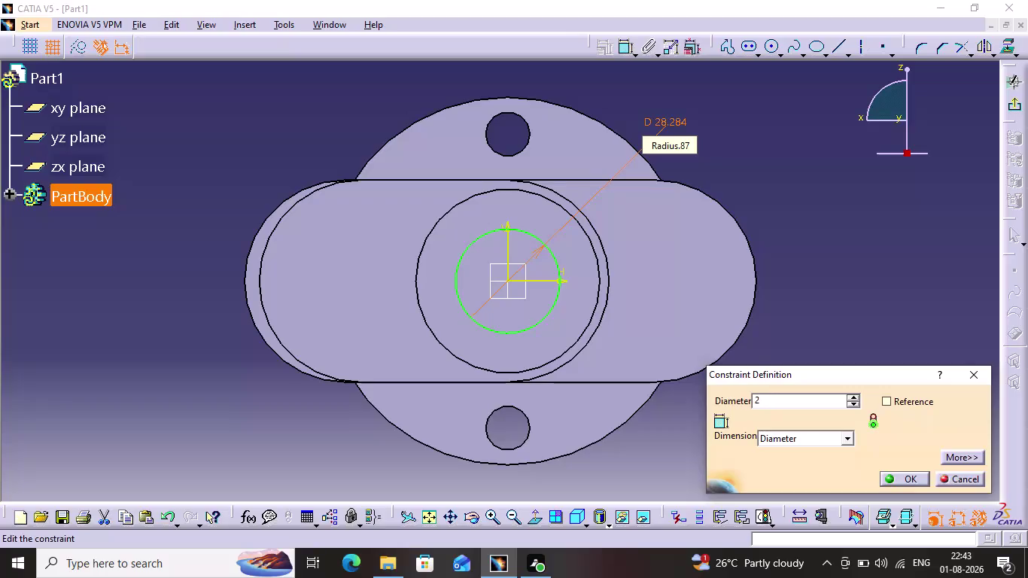
Set the end circle's diameter to 25 and exit the sketch.
key(5)
key(Return)
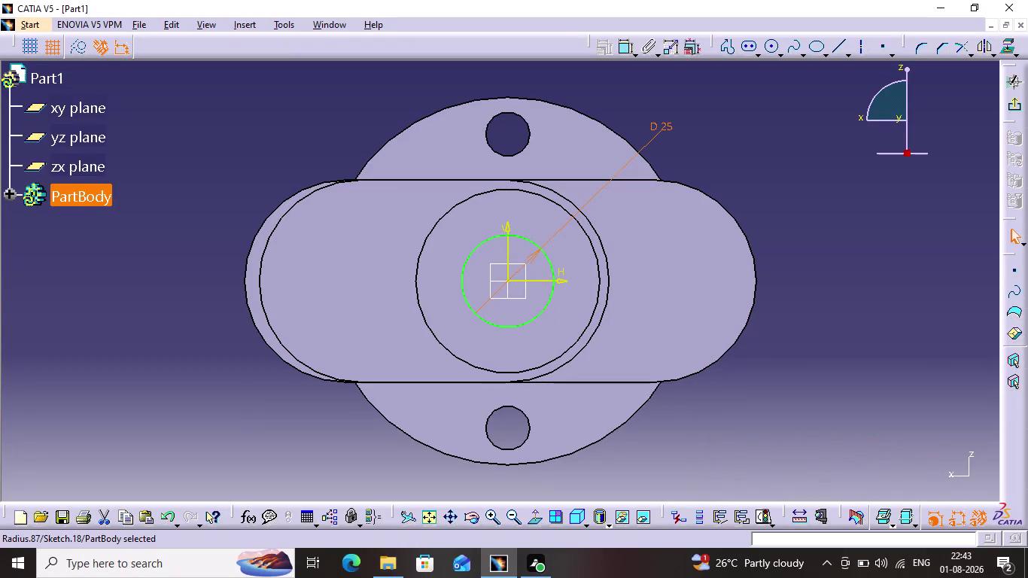
click(1006, 106)
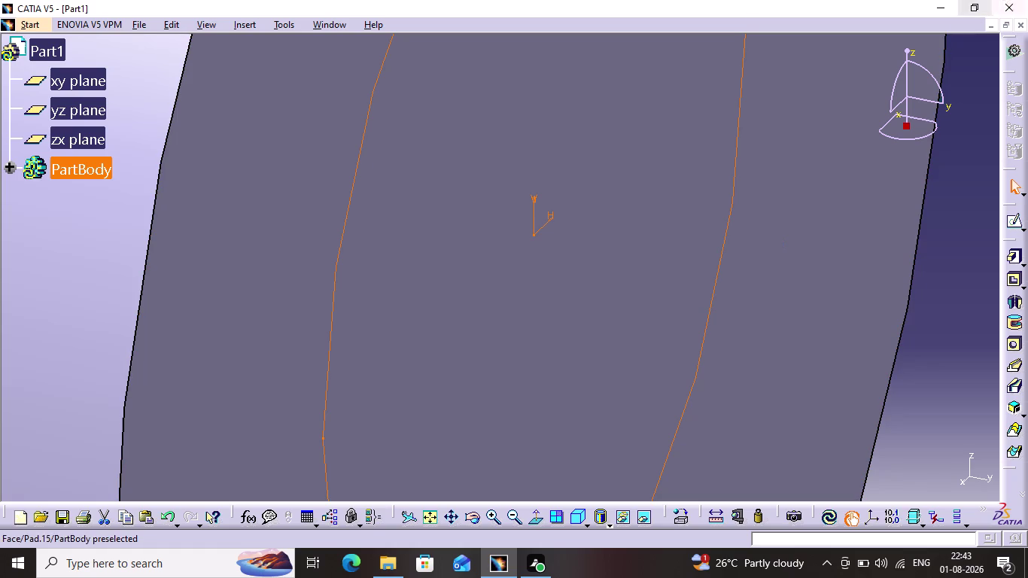
Pad the circle 20 mm, fit the crankshaft in view and begin saving.
click(1007, 261)
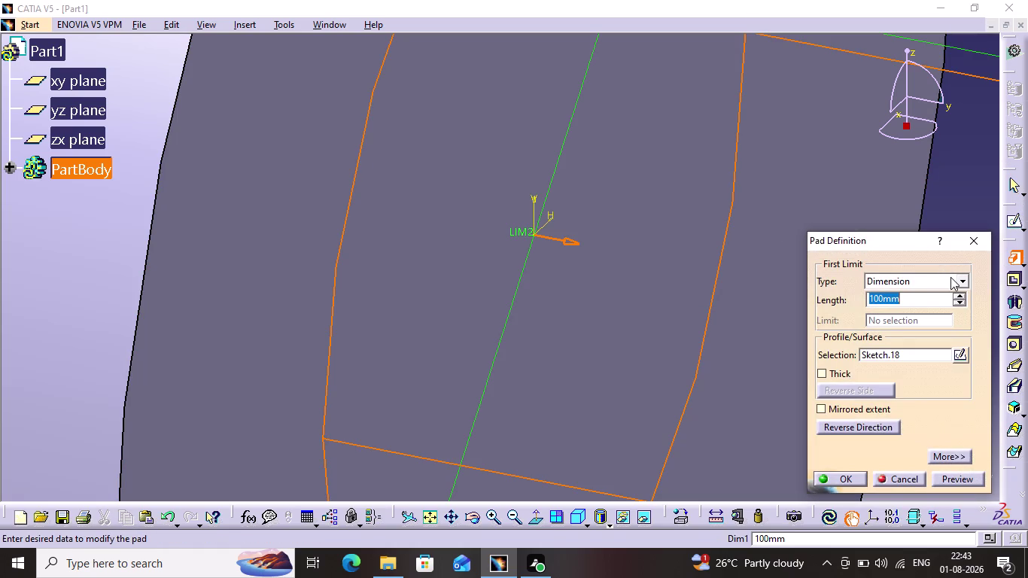
key(2)
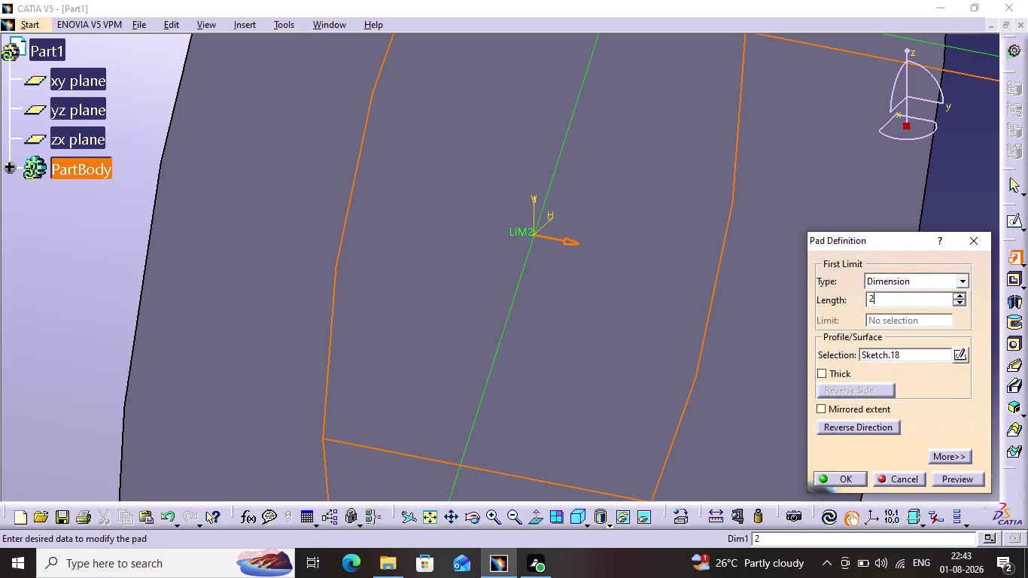
key(0)
key(Return)
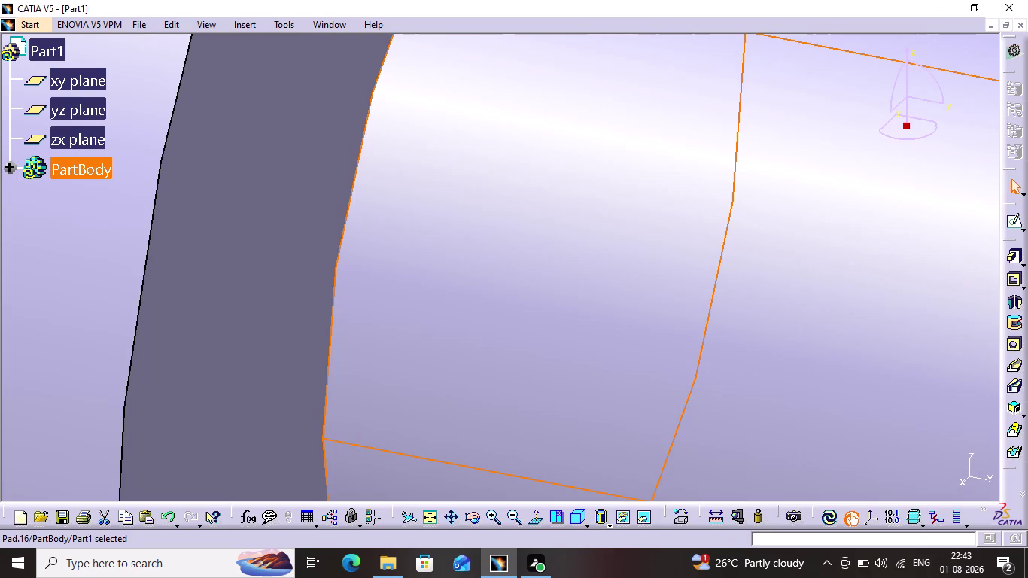
click(433, 516)
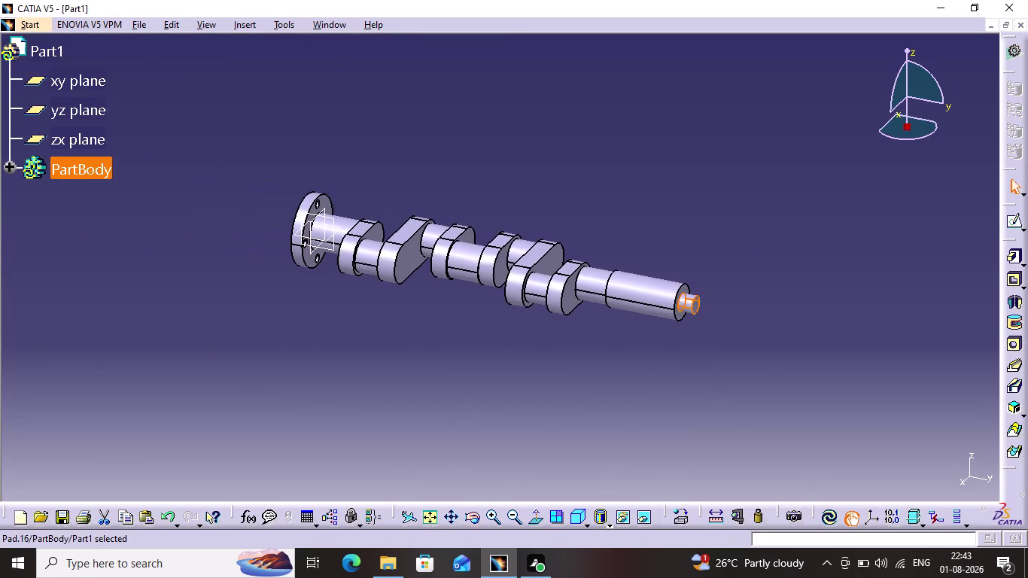
click(698, 368)
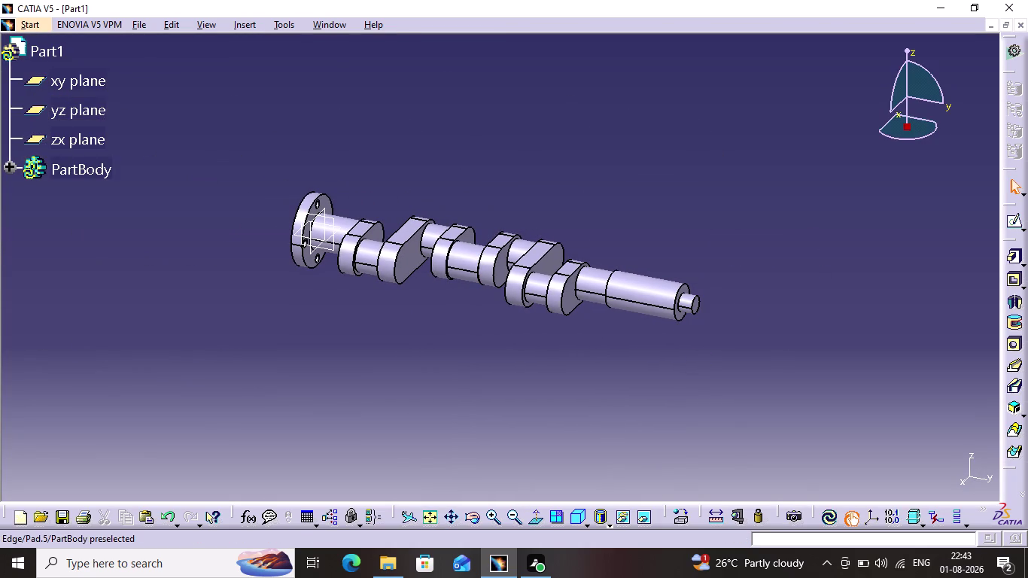
key(ctrl+s)
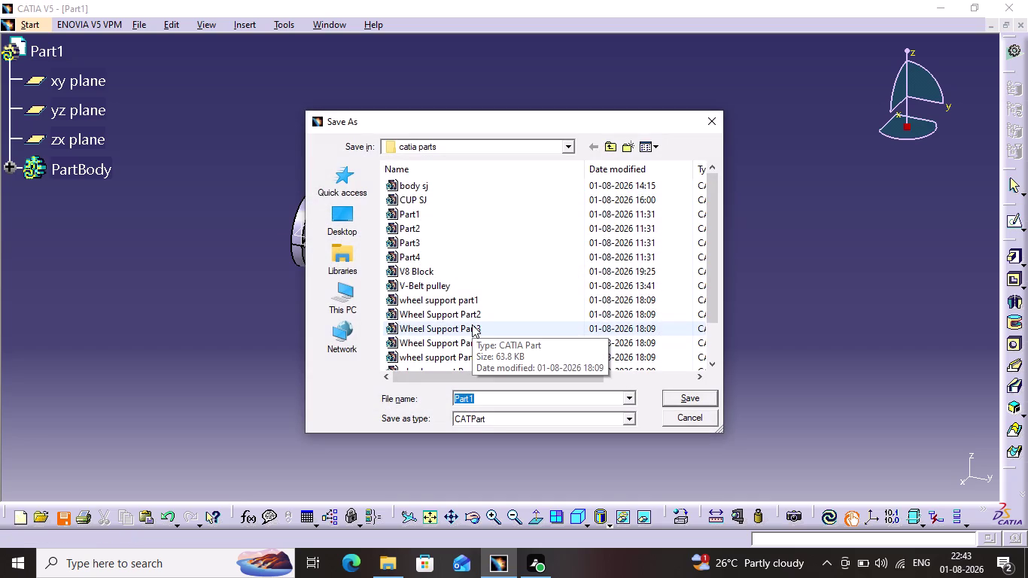
Save the part under the file name 'Crank Shaft'.
key(BackSpace)
text(Cra)
text(nk)
key(space)
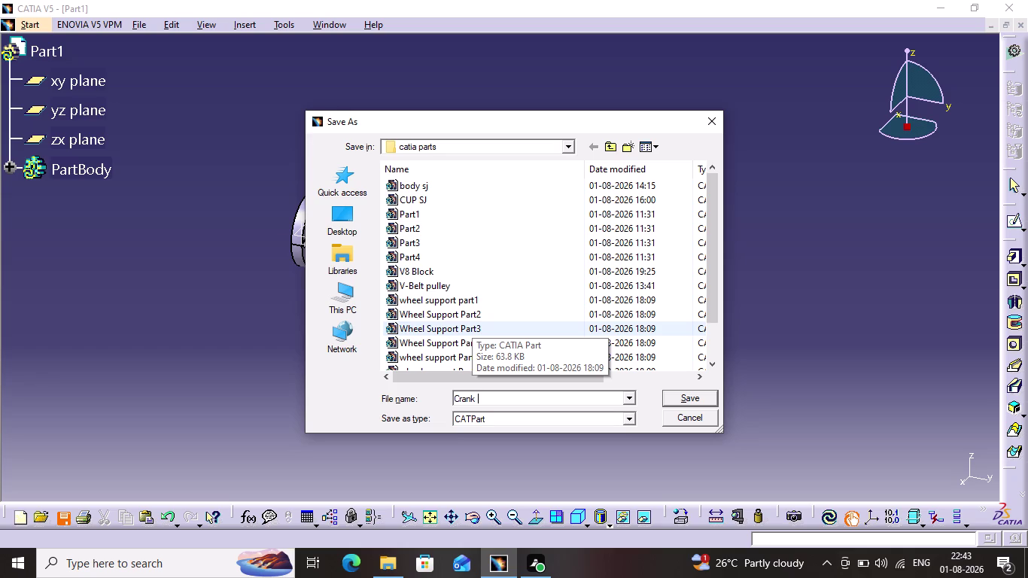
text(Sha)
text(ft)
key(Return)
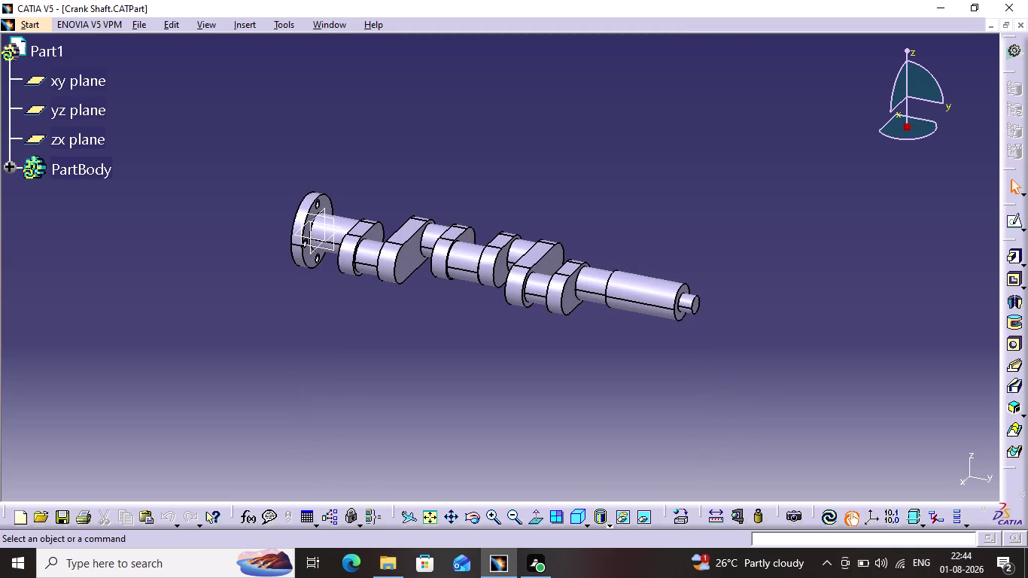
Re-save Crank Shaft repeatedly and bring up the Start workbench menu.
key(ctrl+s)
key(ctrl+s)
key(ctrl+s)
key(ctrl+s)
key(ctrl+s)
key(ctrl+s)
key(ctrl+s)
key(ctrl+s)
key(ctrl+s)
key(ctrl+s)
key(ctrl+s)
key(ctrl+s)
key(ctrl+s)
click(24, 22)
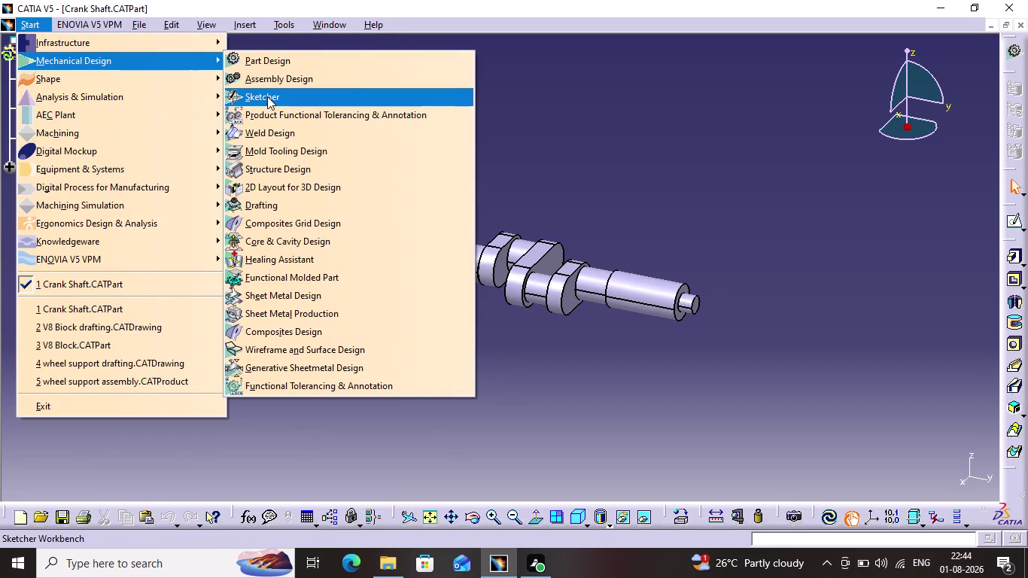
Create a Drafting document with an empty A0 ISO sheet layout.
click(281, 203)
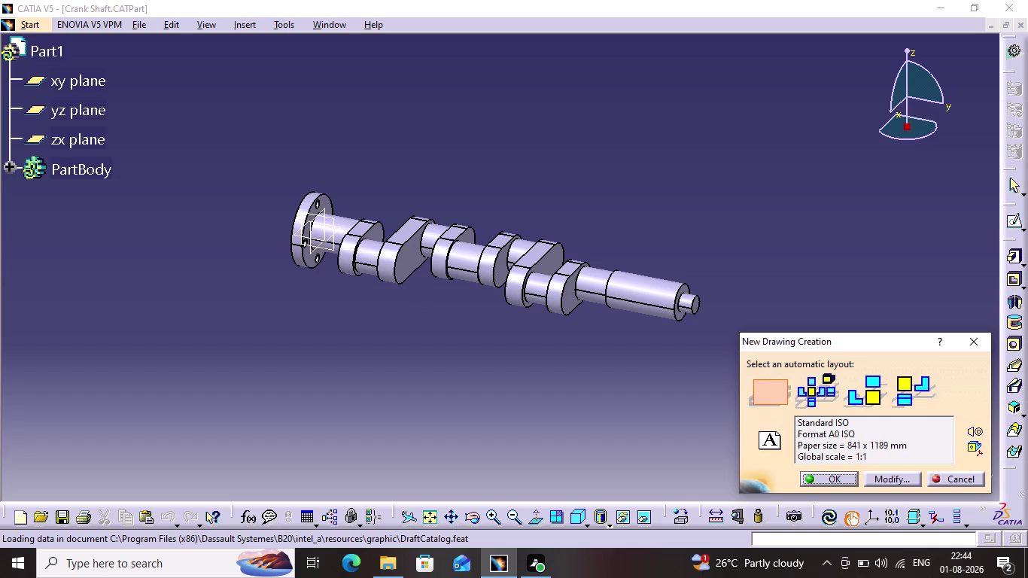
click(843, 471)
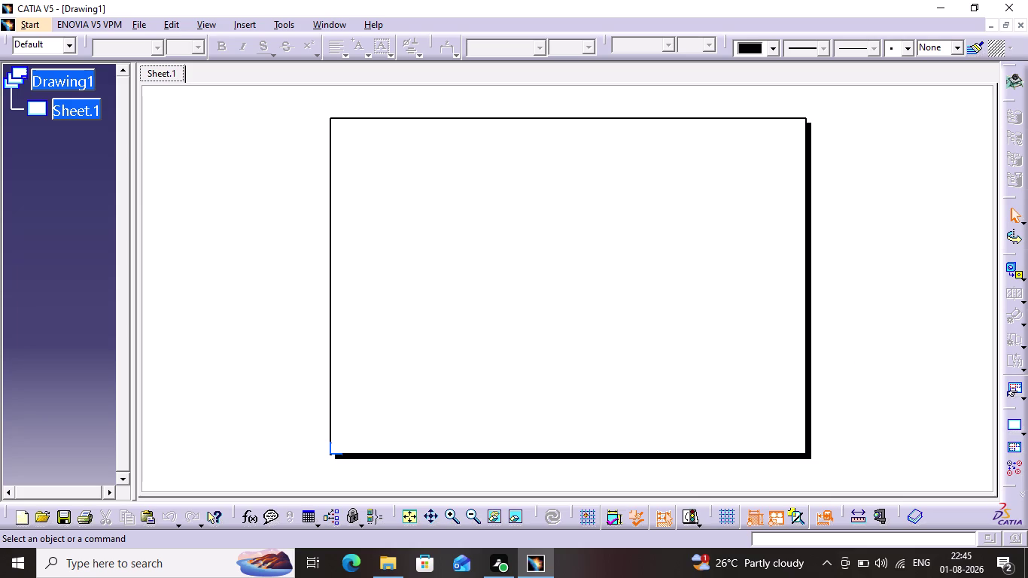
click(177, 28)
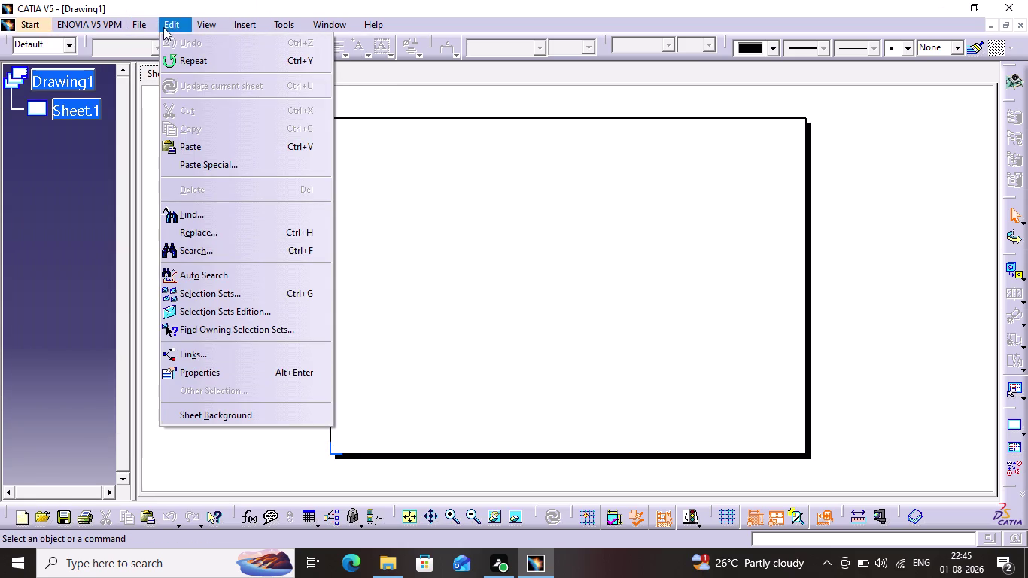
Switch to the sheet background and create the sample frame and title block.
click(168, 415)
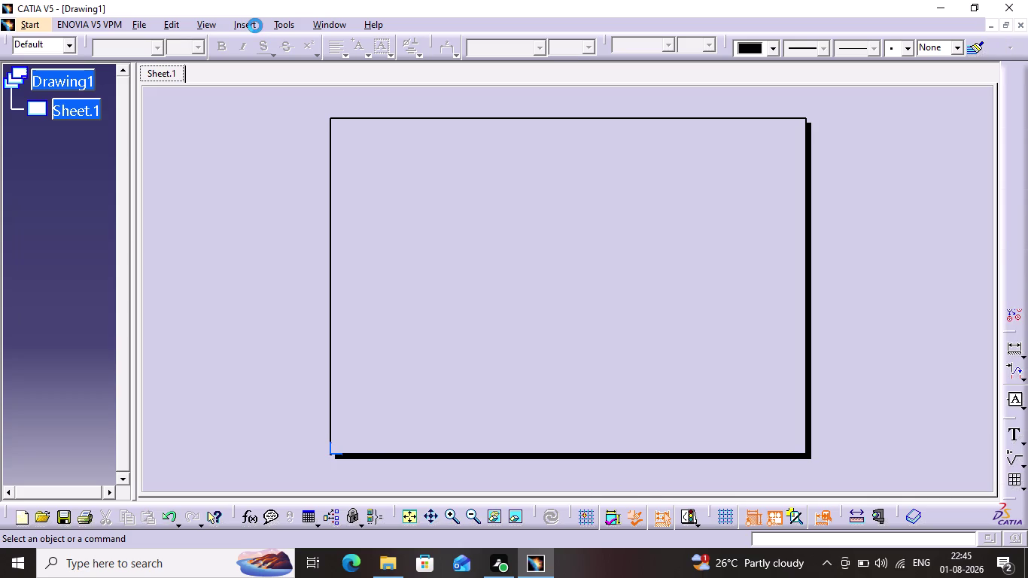
click(256, 25)
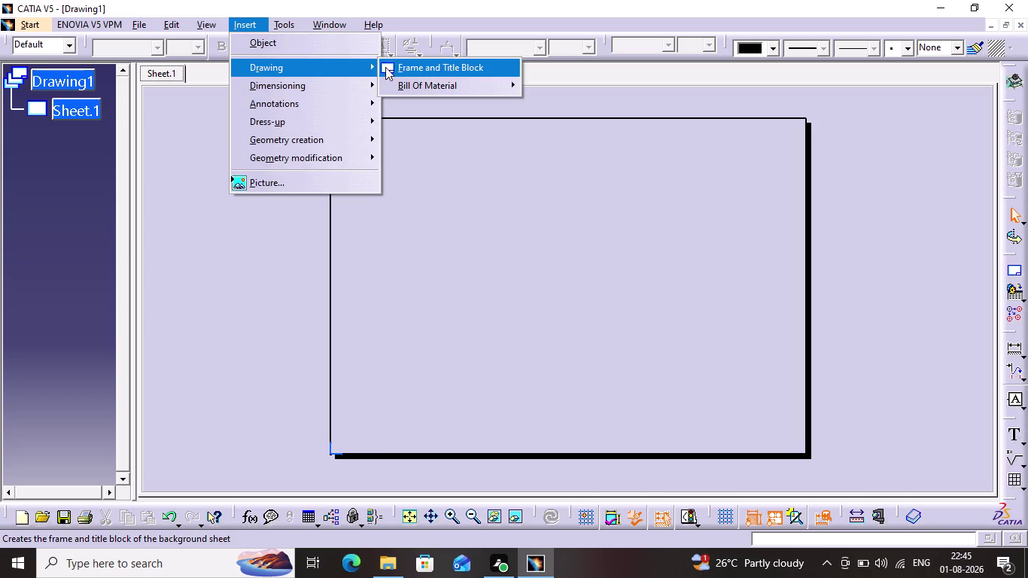
click(399, 68)
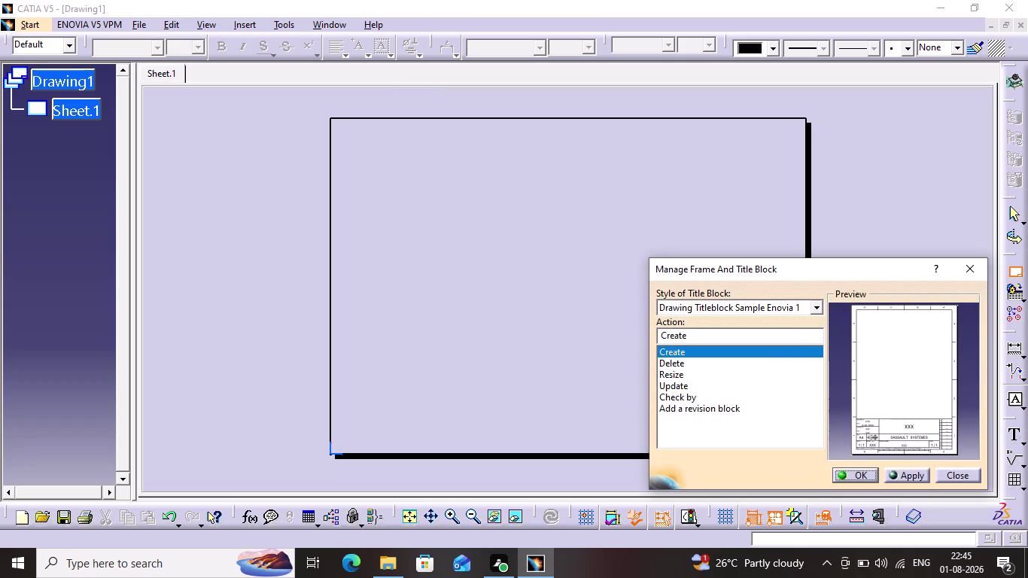
click(871, 472)
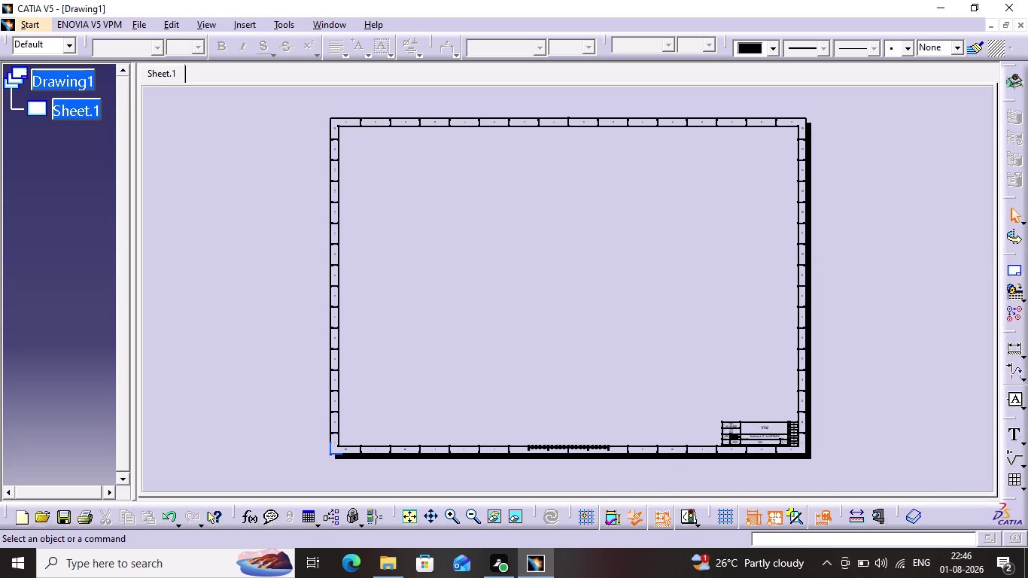
Zoom to the title block and set the designer name to 'Suresh'.
middle_drag(711, 380, 756, 277)
middle_drag(662, 188, 768, 354)
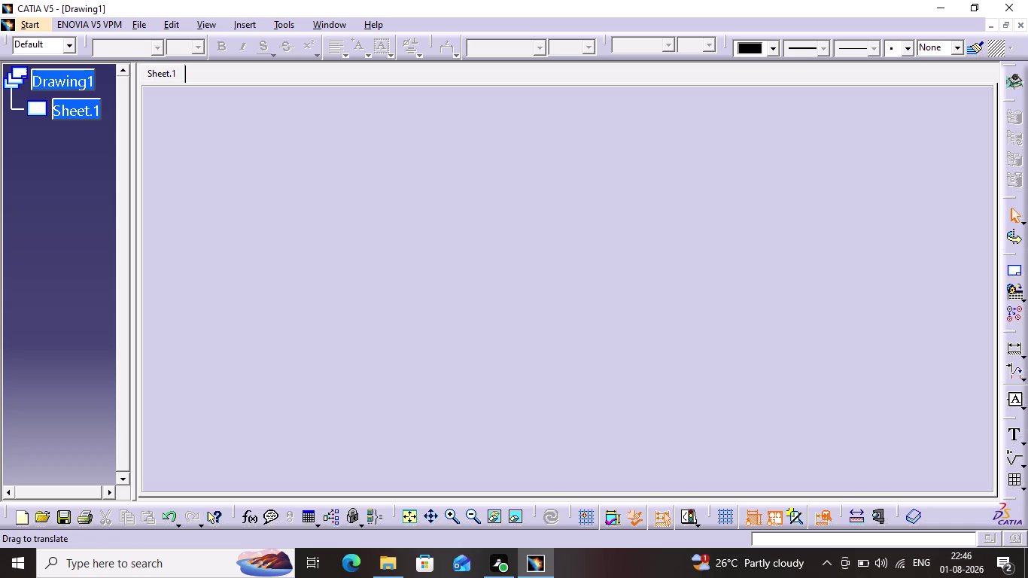
middle_drag(767, 354, 634, 125)
middle_drag(634, 124, 632, 123)
scroll(up, 3)
middle_drag(761, 346, 588, 89)
scroll(up, 3)
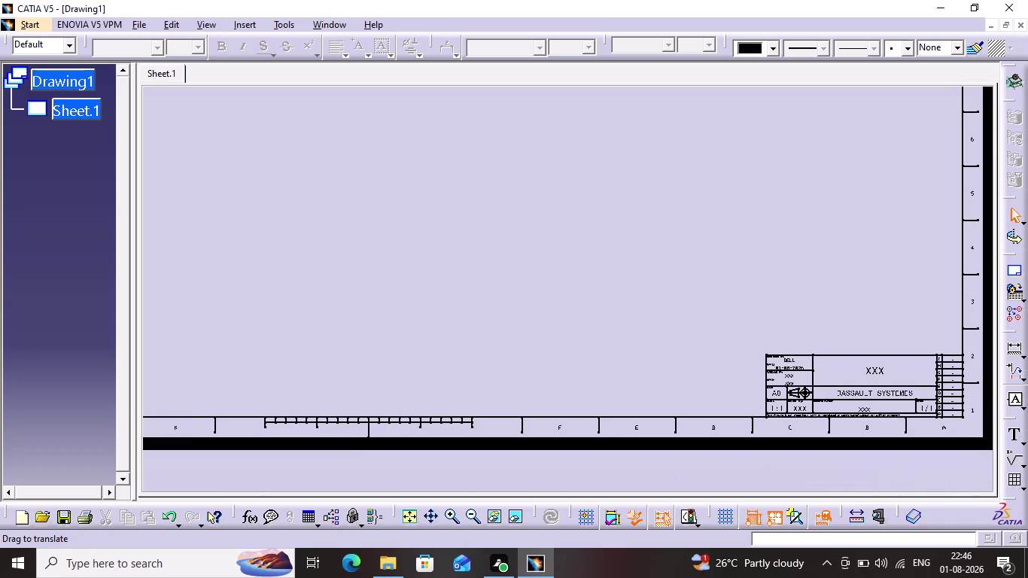
middle_drag(727, 252, 644, 159)
middle_drag(704, 232, 704, 225)
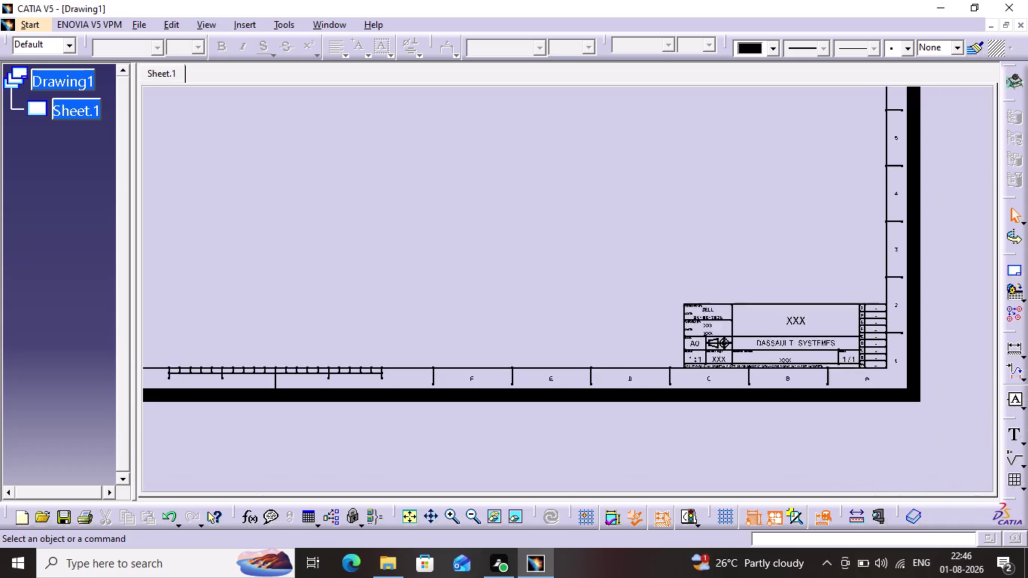
middle_drag(704, 225, 691, 169)
scroll(up, 3)
scroll(up, 3)
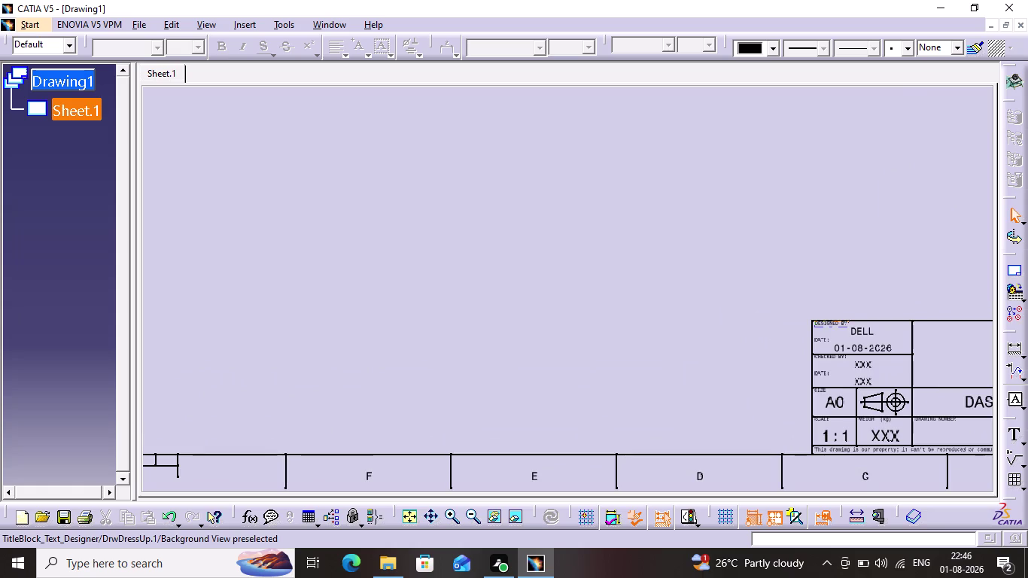
double_click(865, 334)
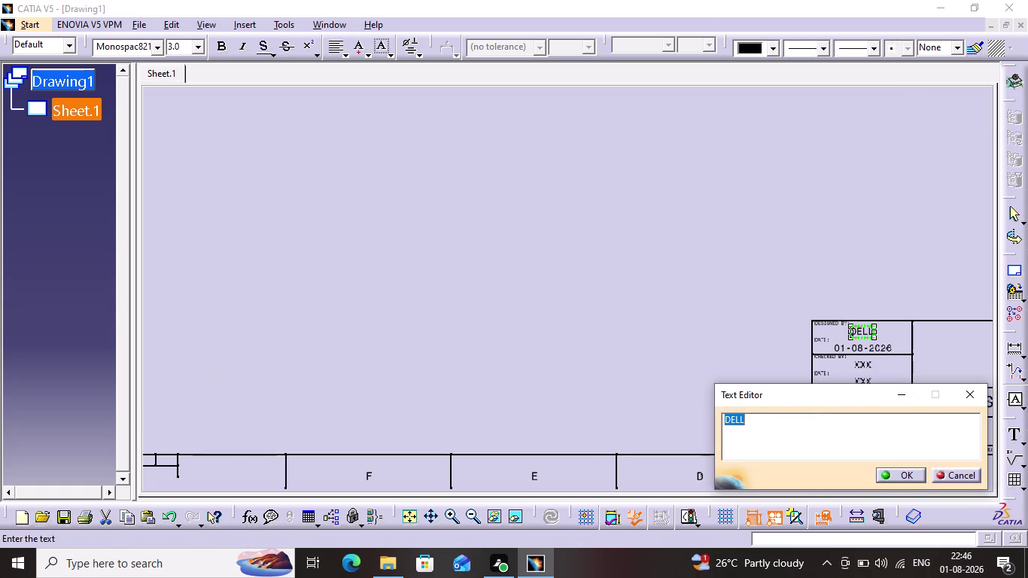
text(Sur)
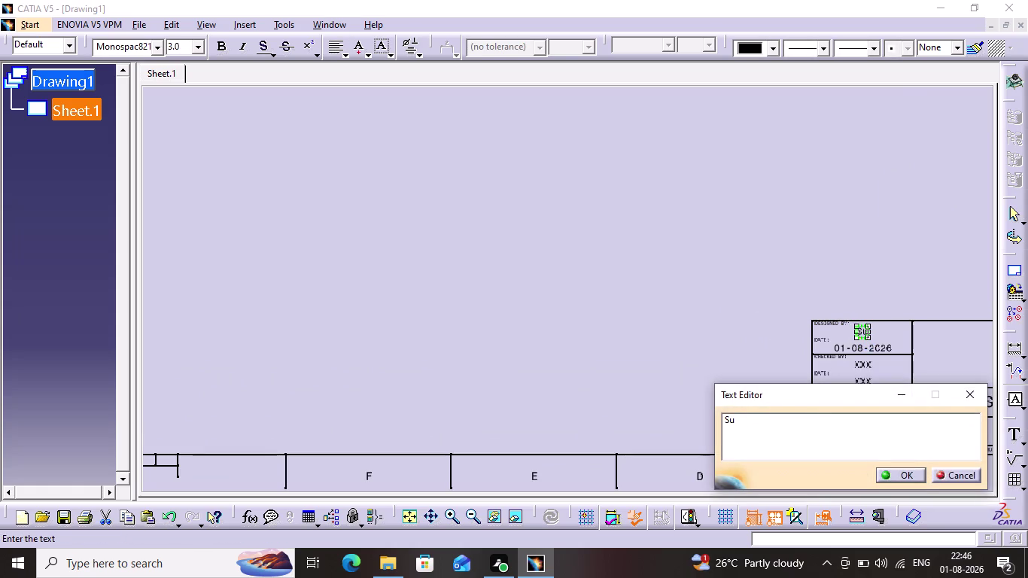
text(e)
text(sh)
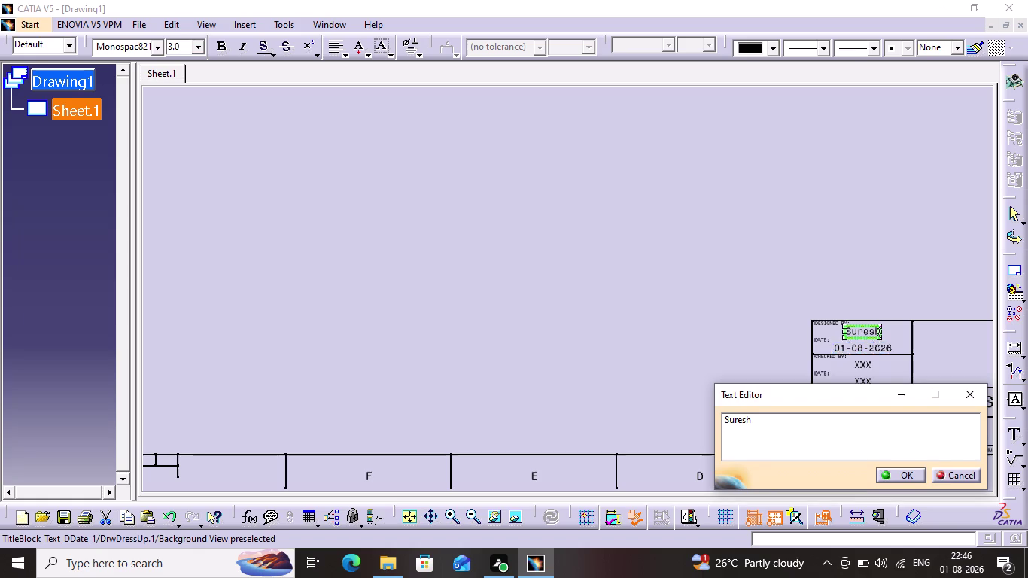
click(902, 470)
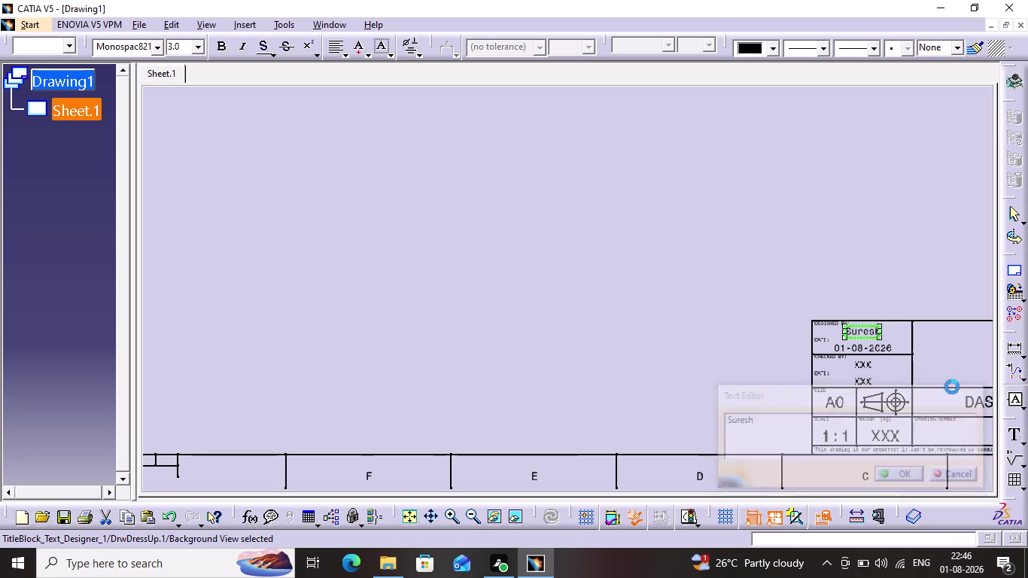
Replace the title placeholder with 'Crank Shaft'.
middle_drag(969, 363, 823, 356)
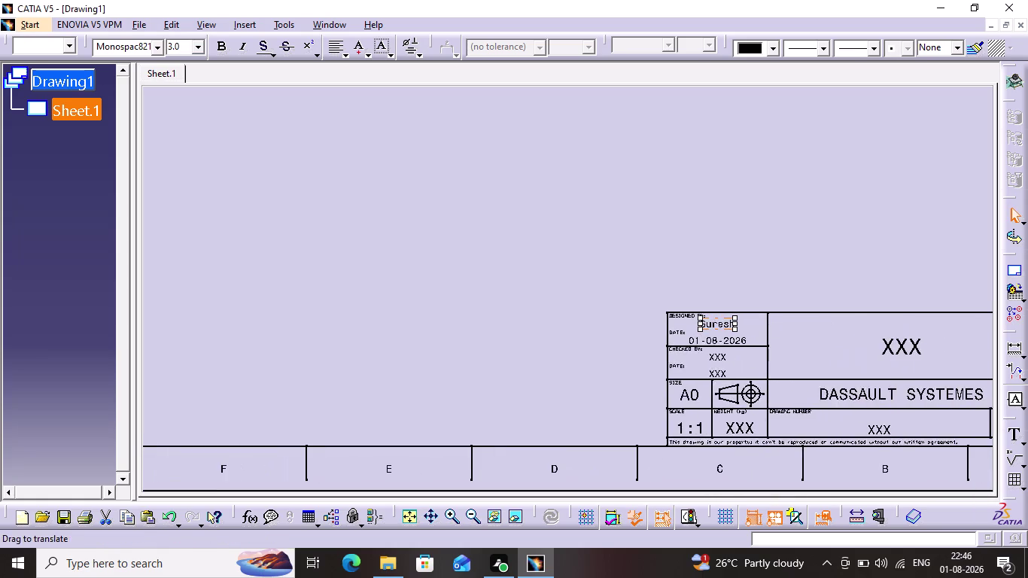
middle_drag(824, 356, 823, 355)
double_click(897, 340)
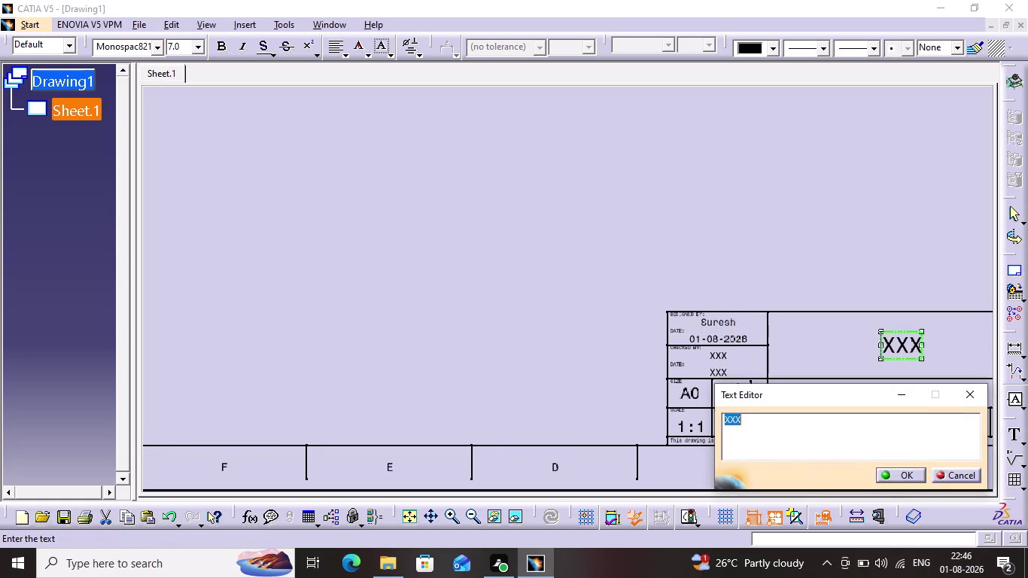
key(shift+c)
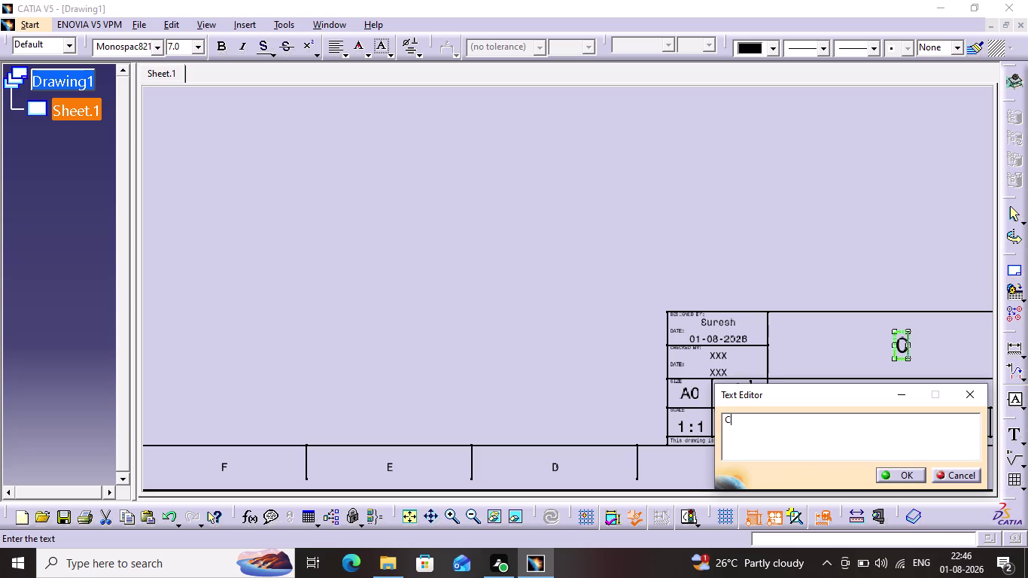
text(ra)
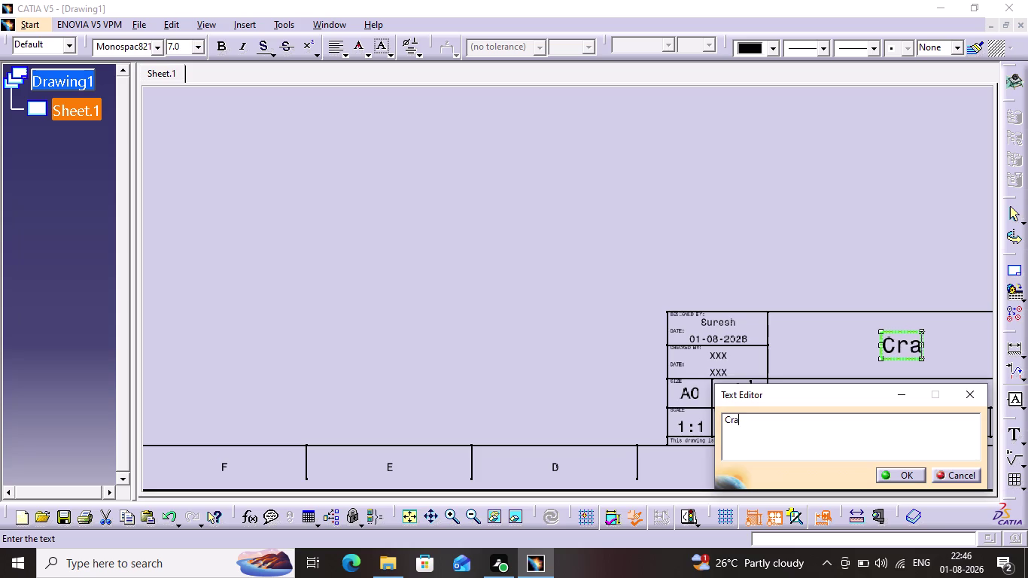
text(nk)
key(space)
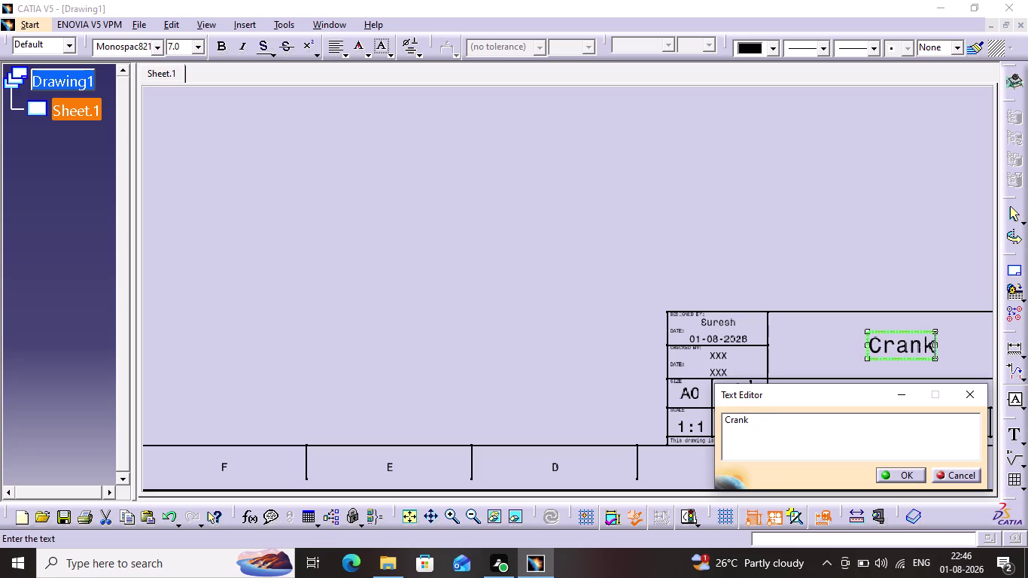
text(Sh)
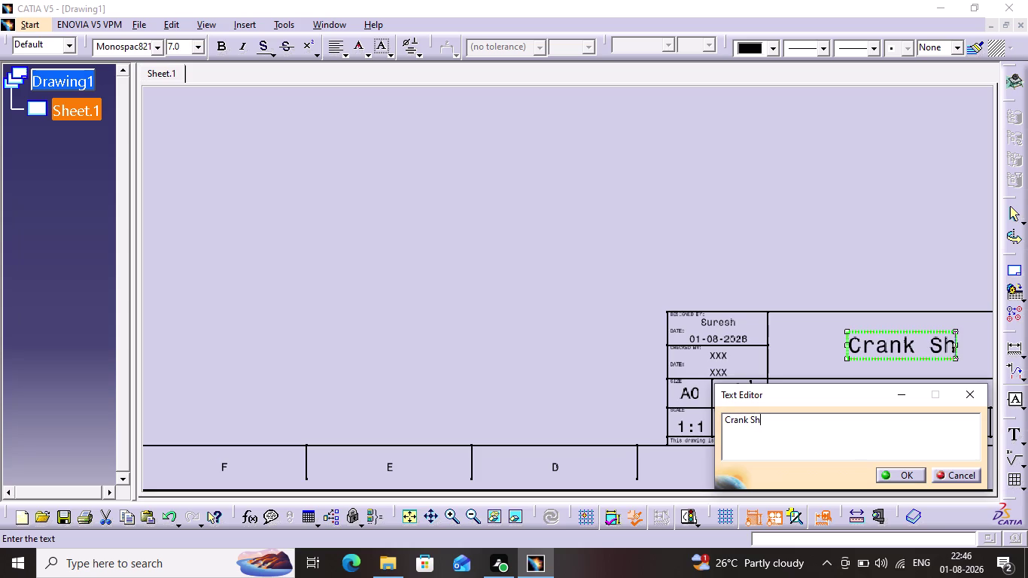
text(a)
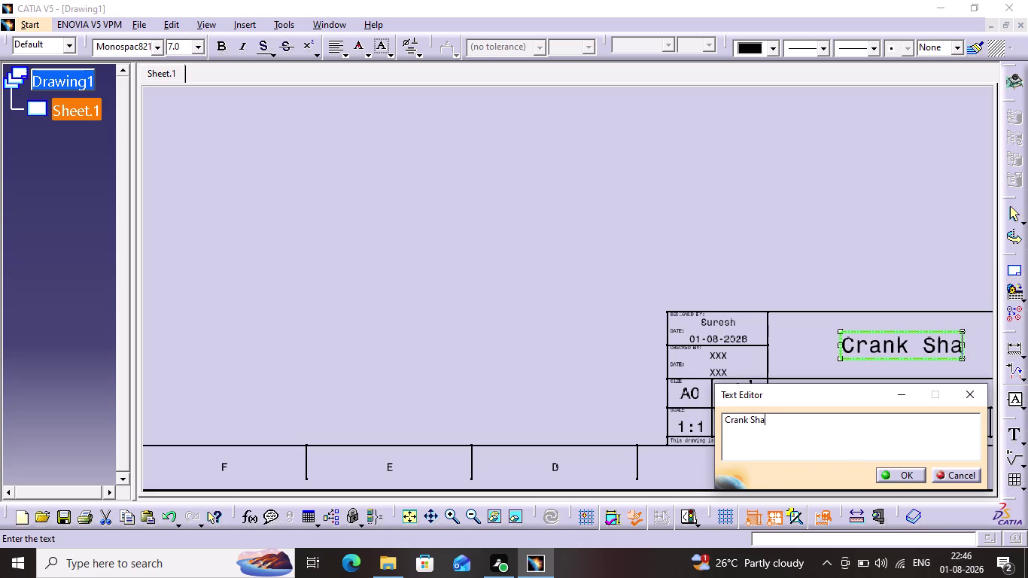
text(ft)
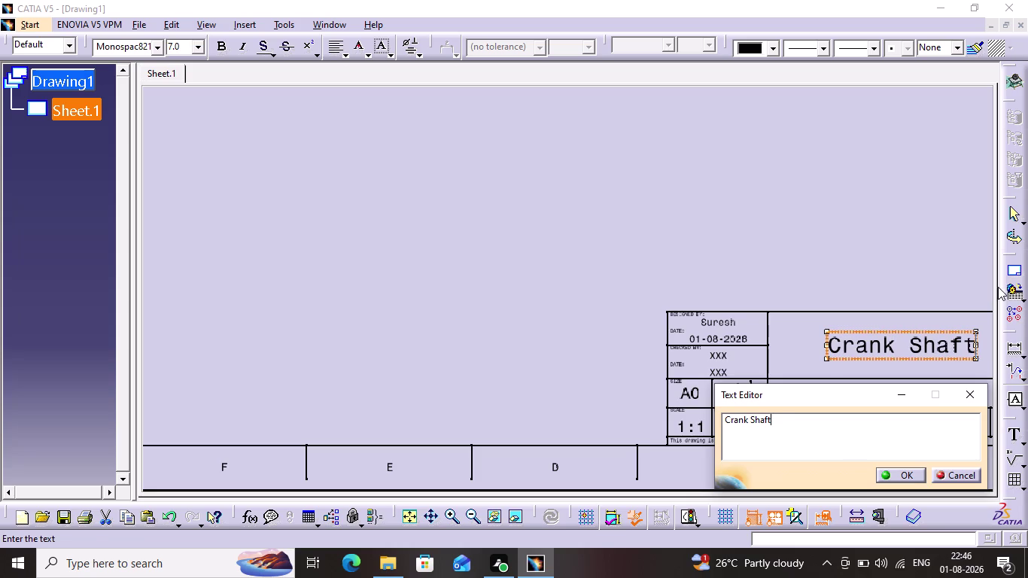
click(910, 477)
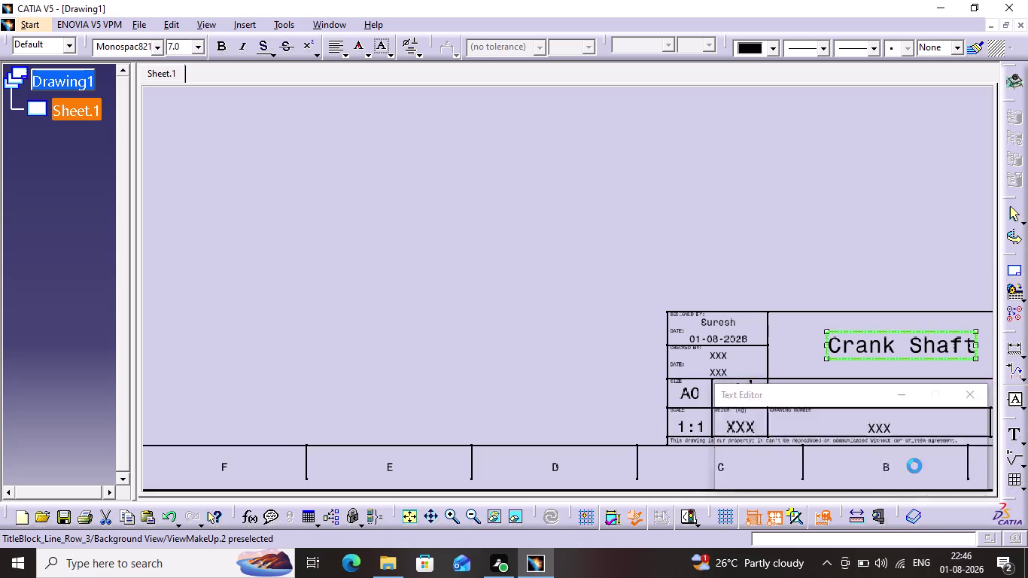
Change the drawing number placeholder XXX to 1.
middle_drag(901, 243, 900, 238)
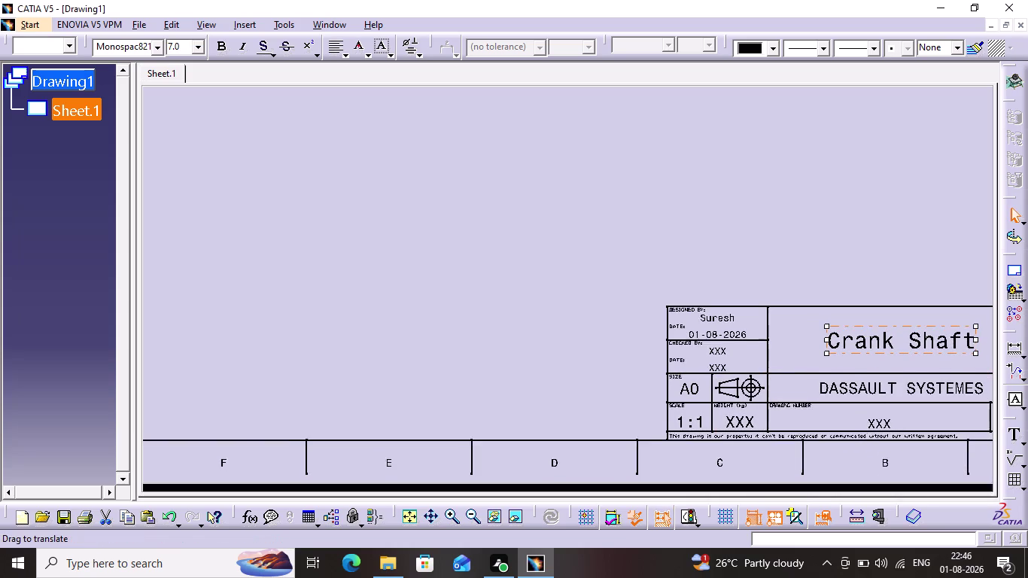
middle_drag(900, 238, 817, 198)
scroll(up, 3)
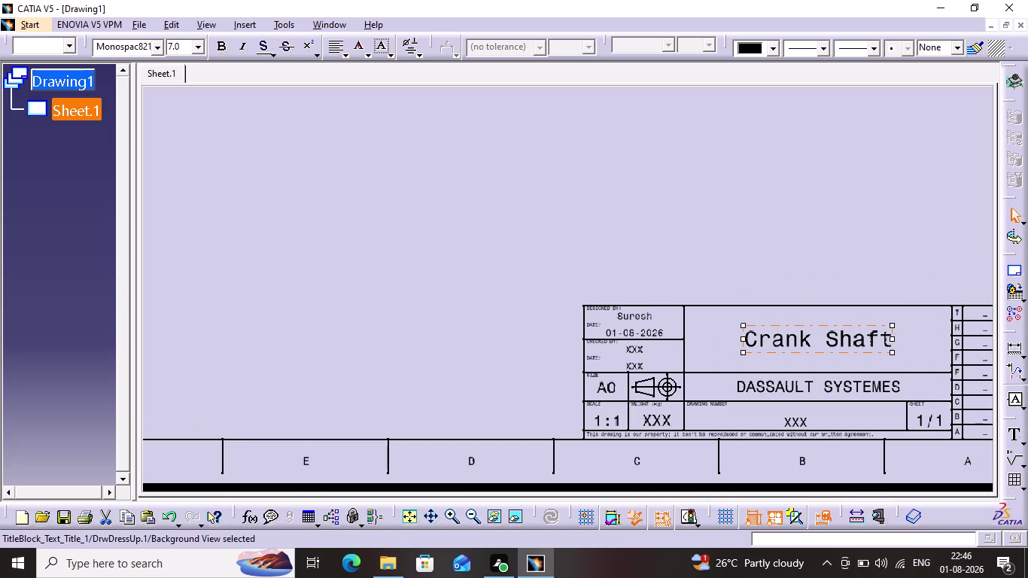
double_click(805, 424)
double_click(804, 424)
double_click(805, 424)
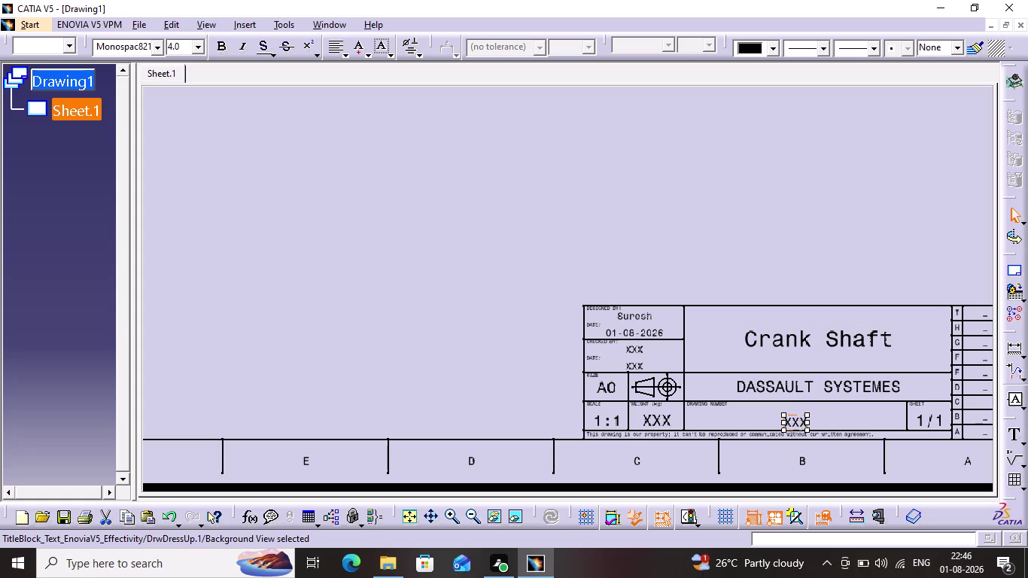
middle_drag(805, 424, 816, 410)
scroll(up, 3)
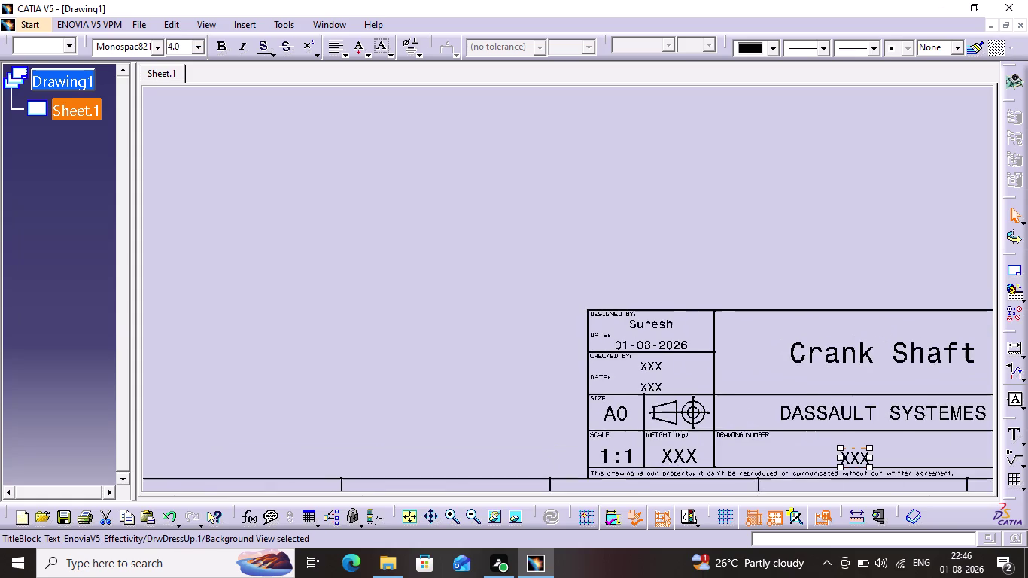
middle_drag(817, 410, 822, 385)
middle_drag(821, 242, 698, 66)
double_click(809, 321)
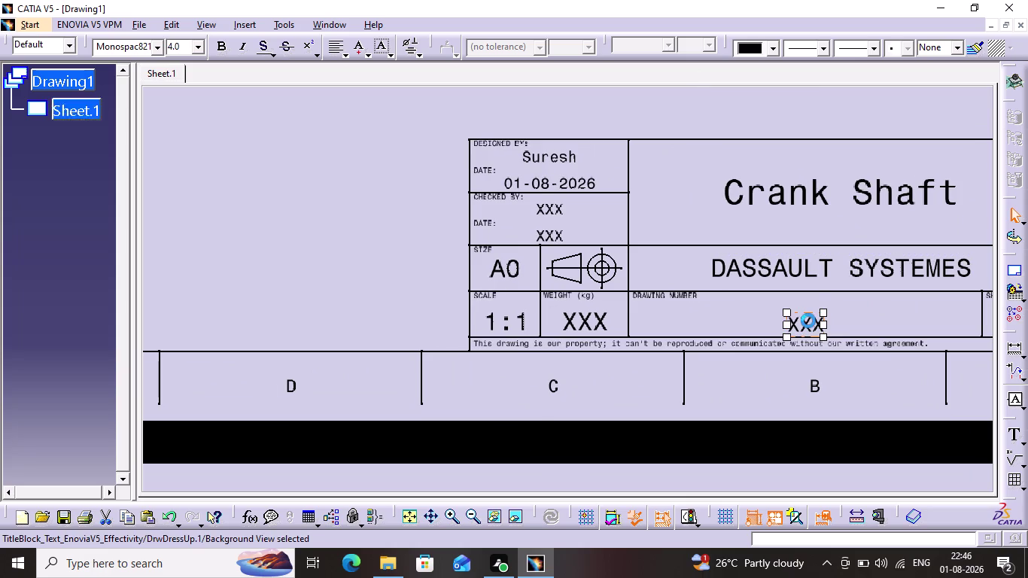
key(1)
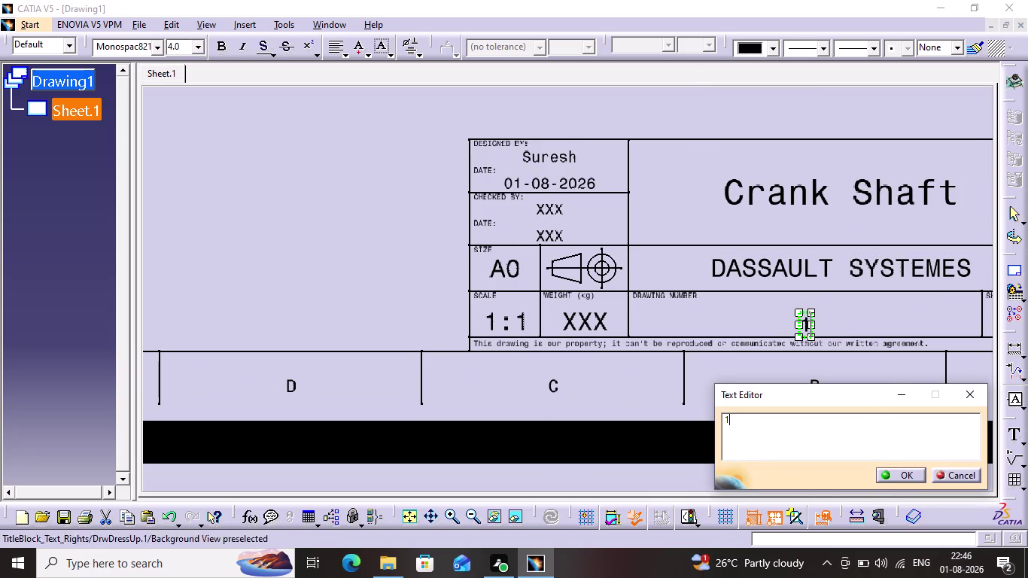
click(905, 475)
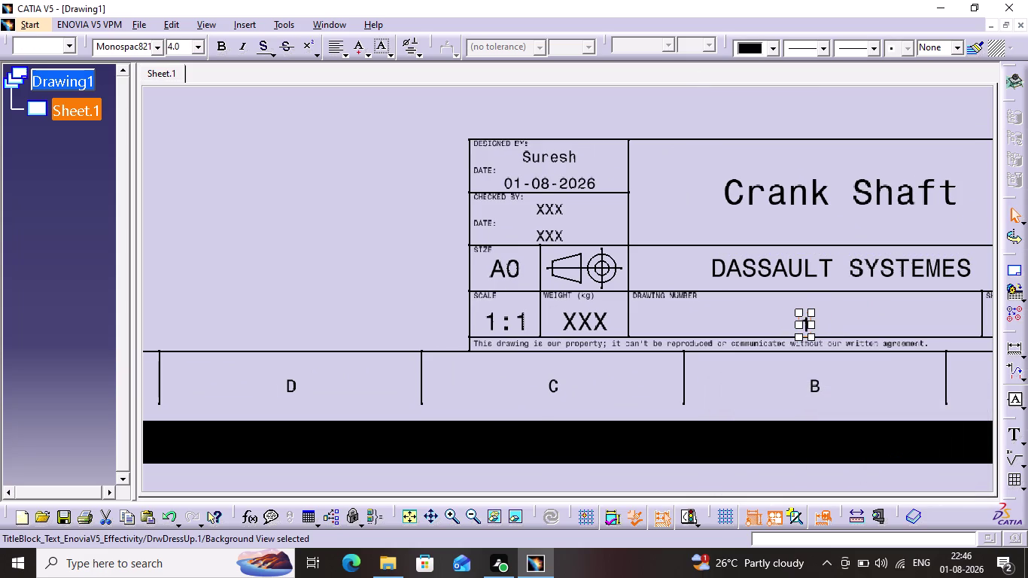
click(786, 395)
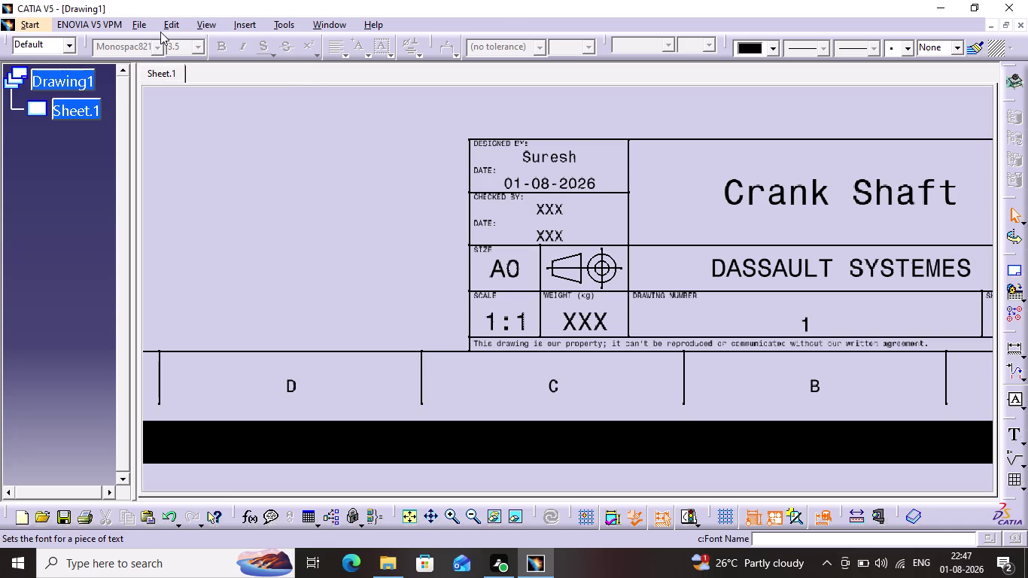
Return to the working views and fit the whole sheet in view.
click(180, 25)
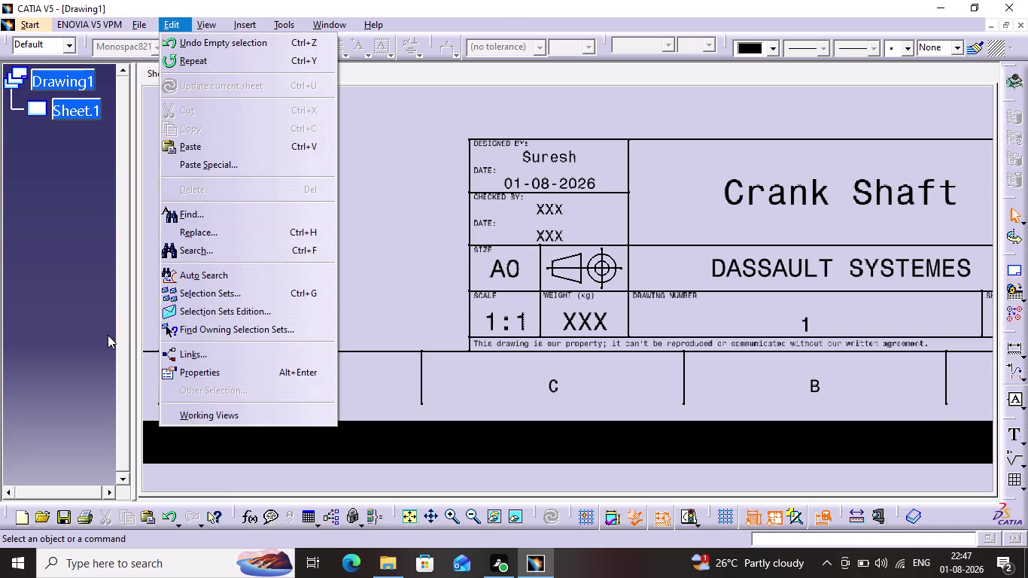
click(193, 412)
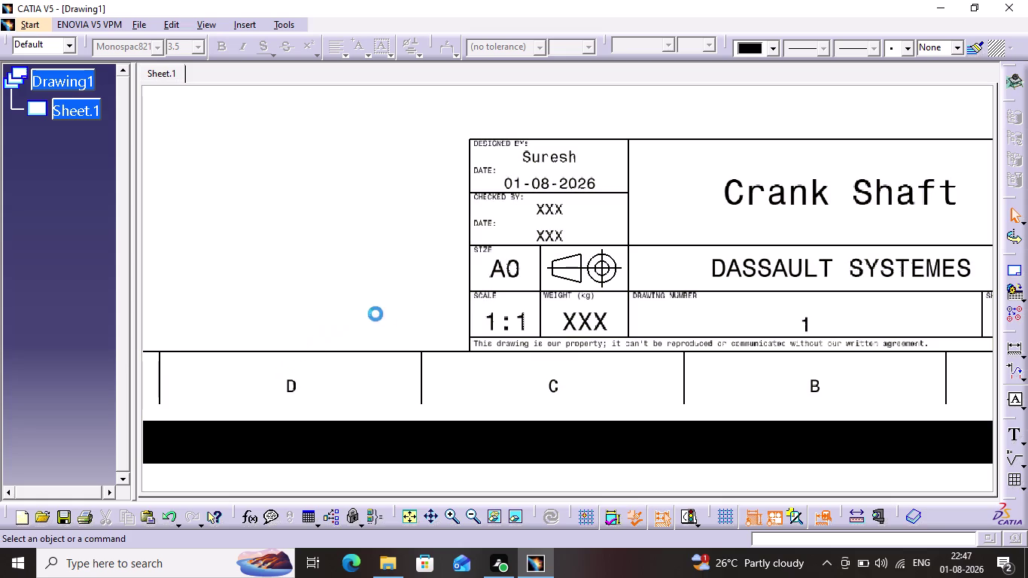
click(405, 524)
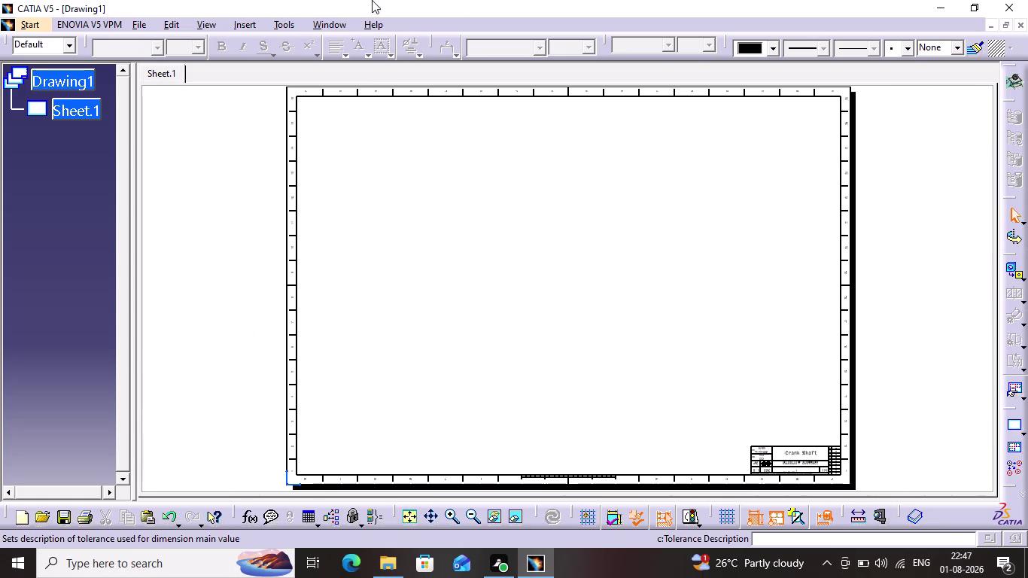
click(253, 24)
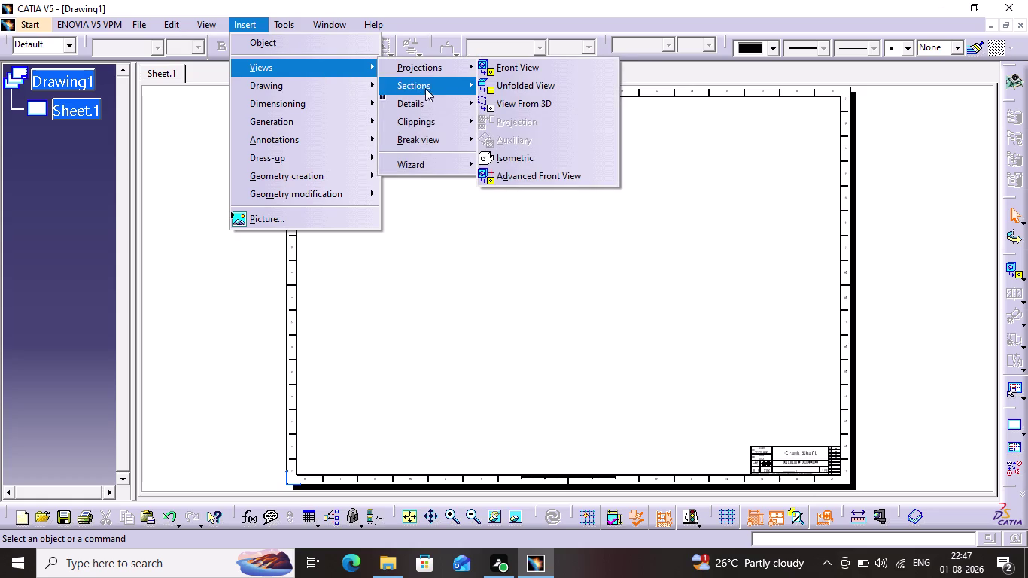
In the View Creation Wizard, choose front, right and top layout plus an isometric view.
click(439, 162)
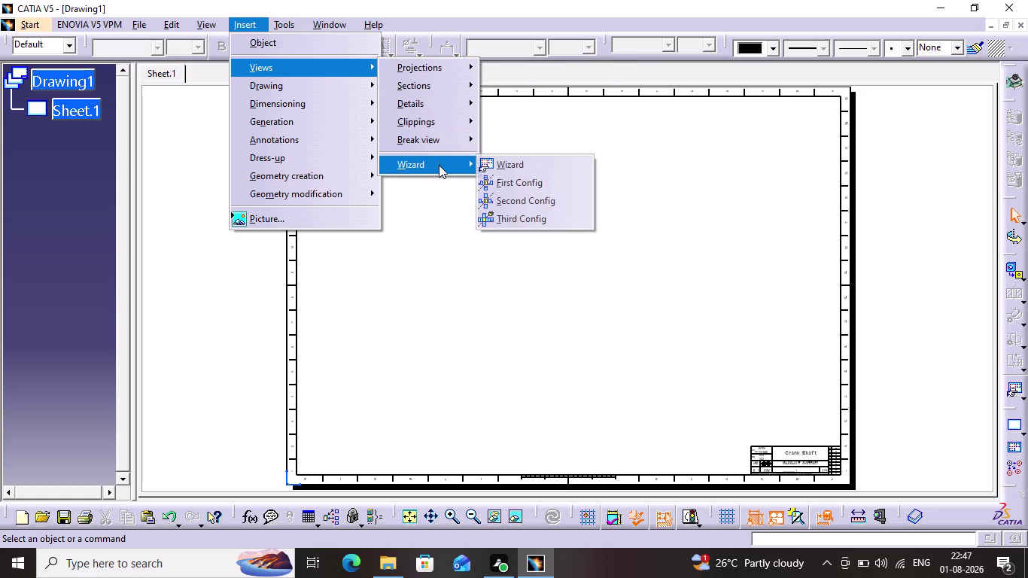
click(481, 167)
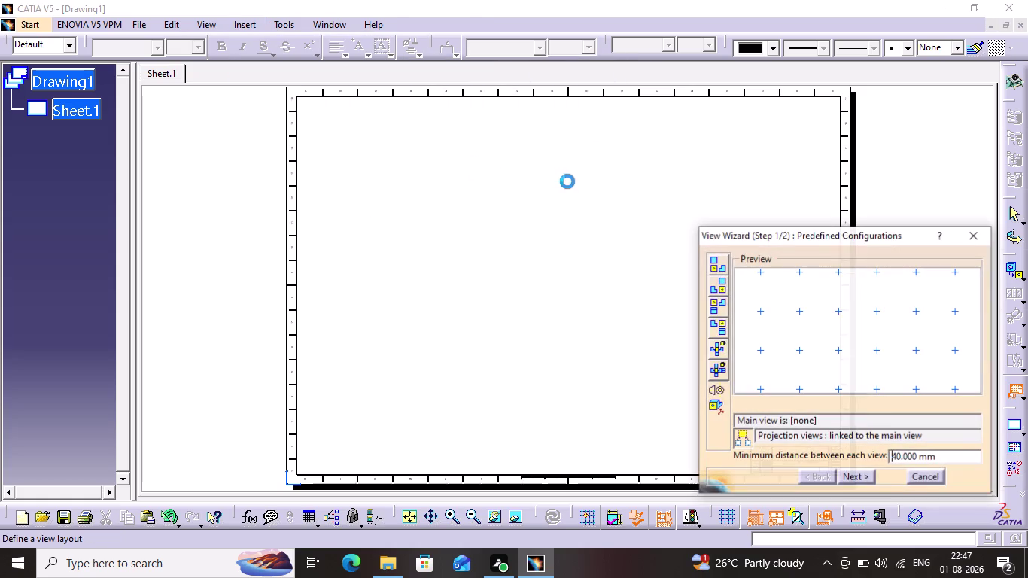
click(711, 270)
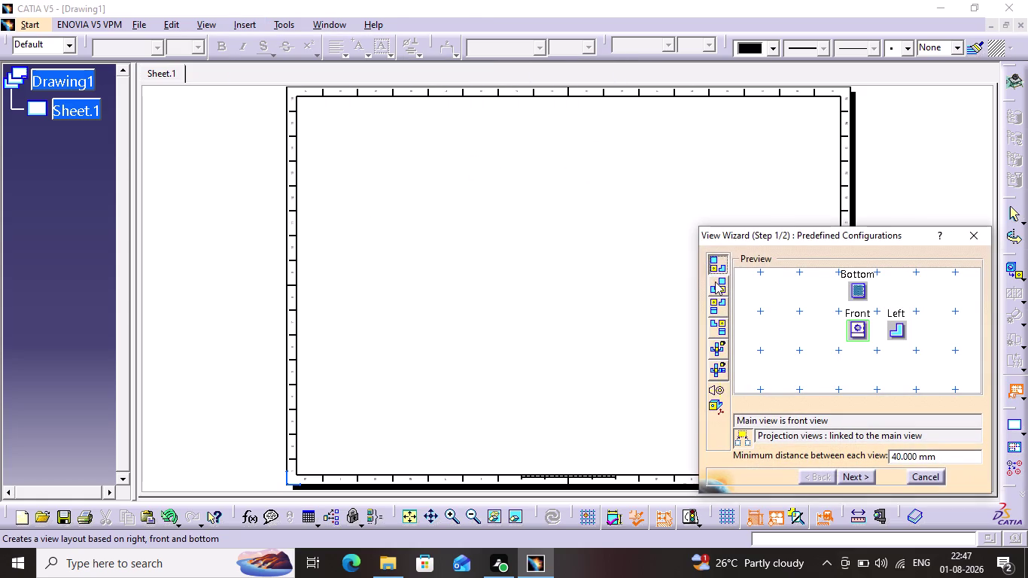
click(715, 281)
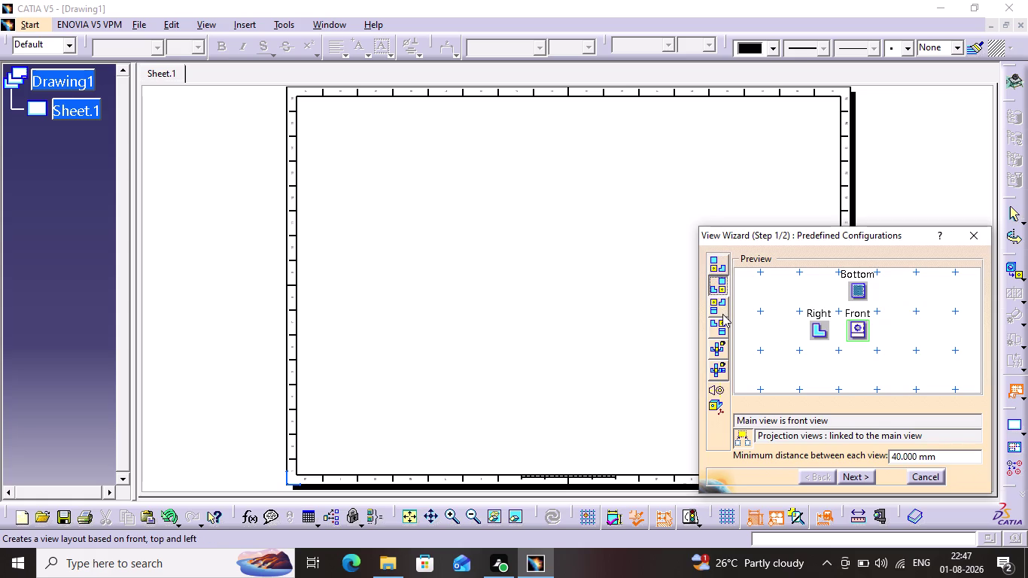
click(723, 314)
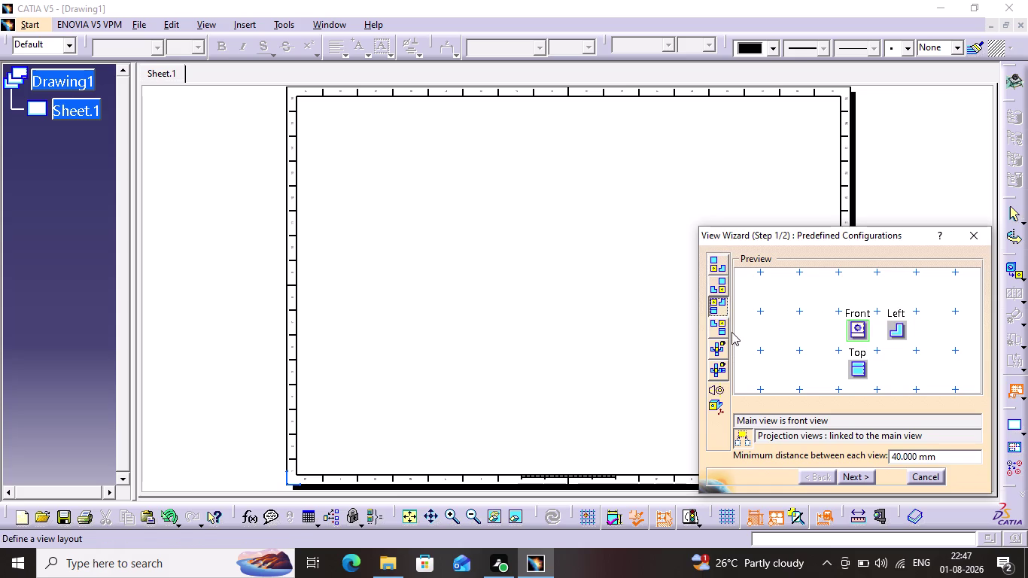
click(723, 327)
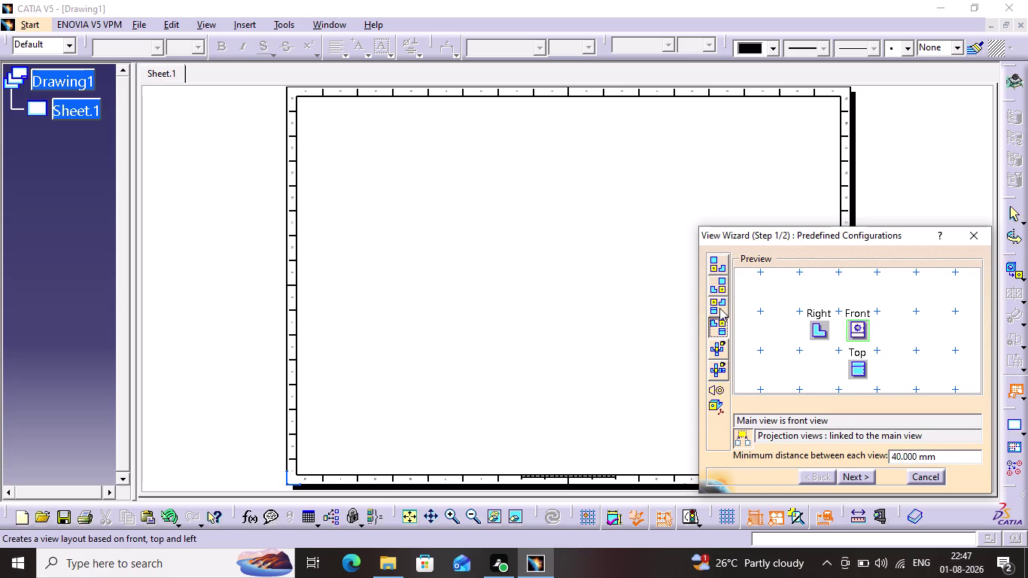
click(853, 482)
click(716, 387)
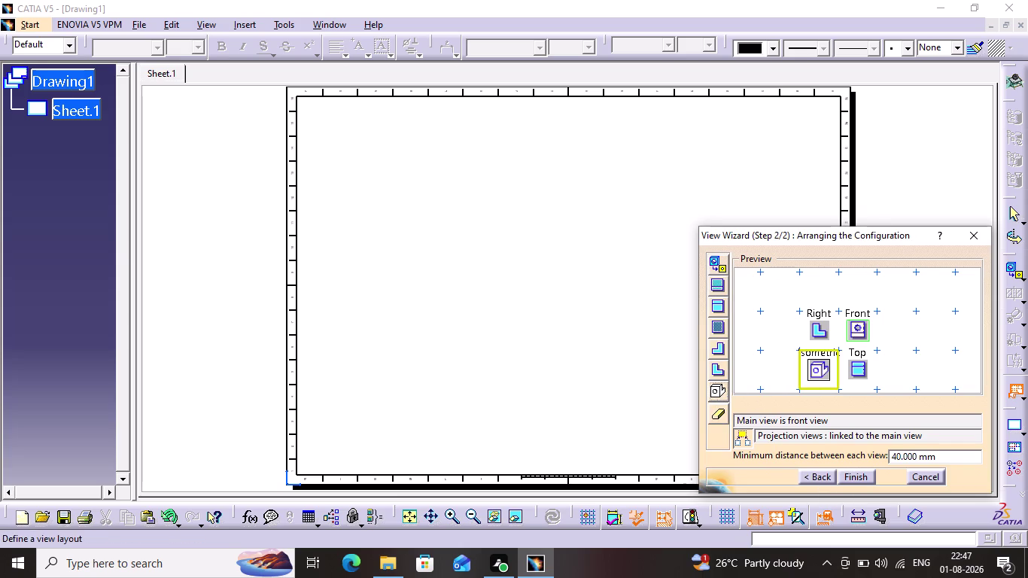
click(809, 336)
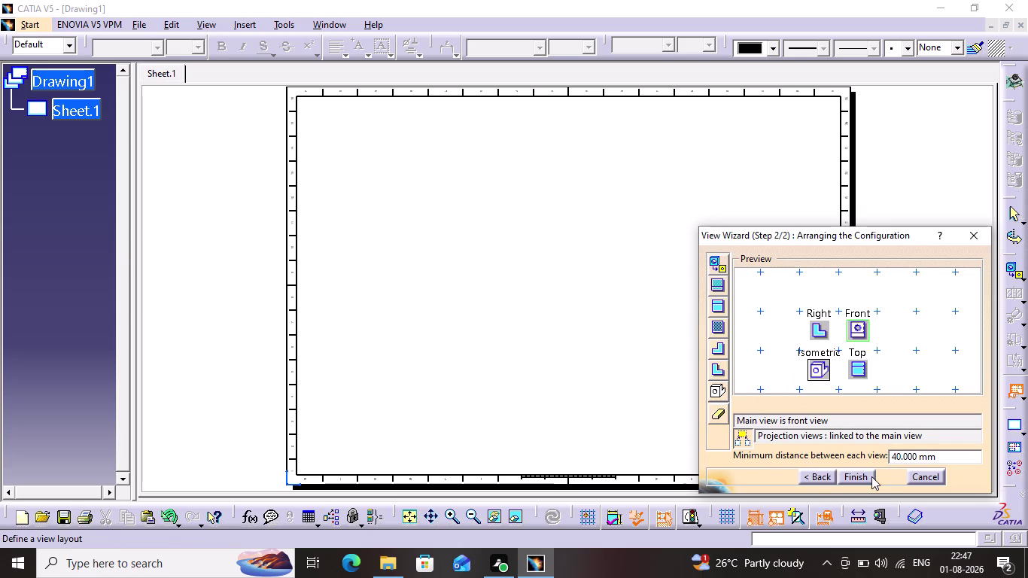
click(872, 476)
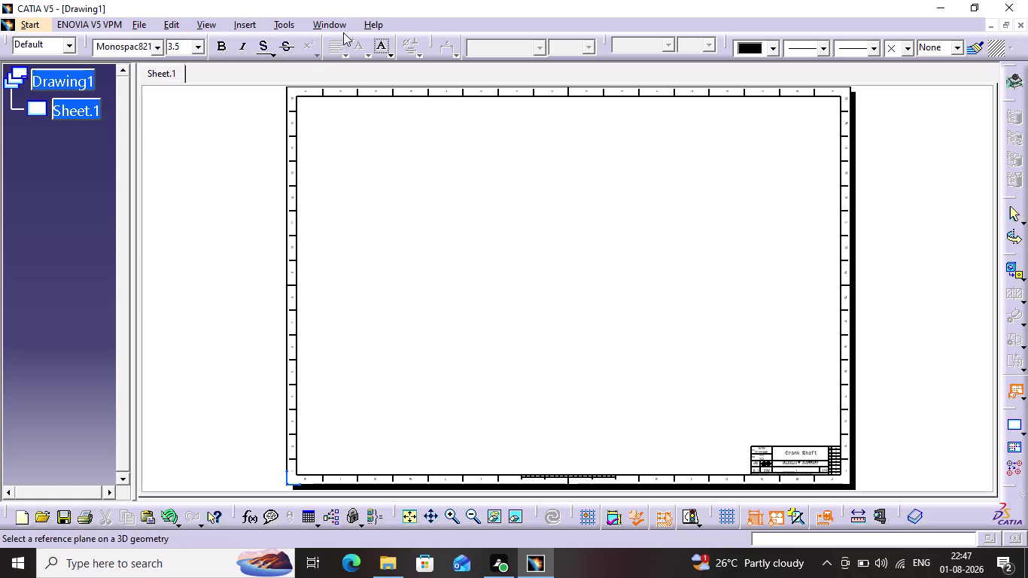
click(318, 28)
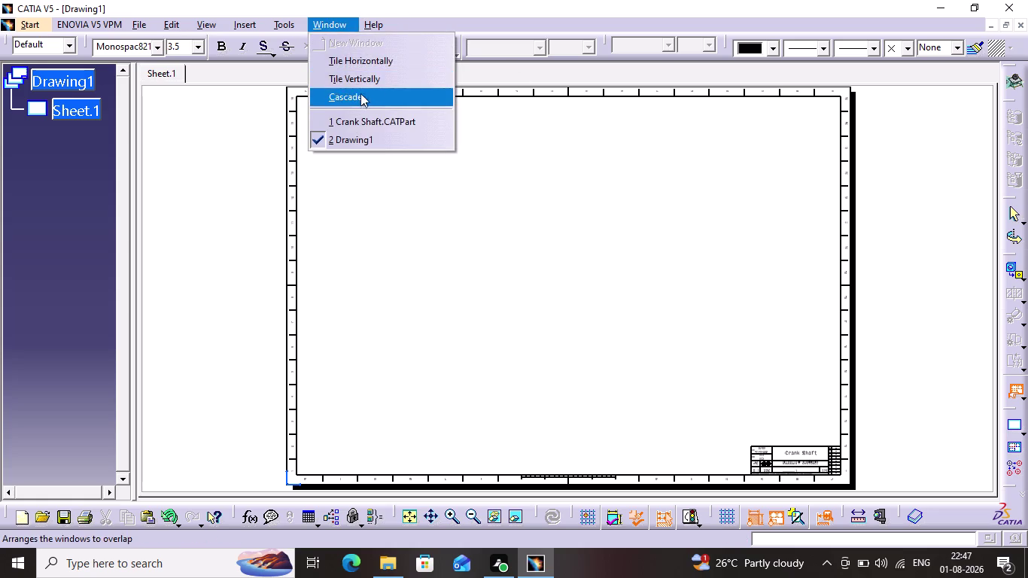
Pick a reference plane on Crank Shaft.CATPart and return to the sheet to preview the views.
click(360, 118)
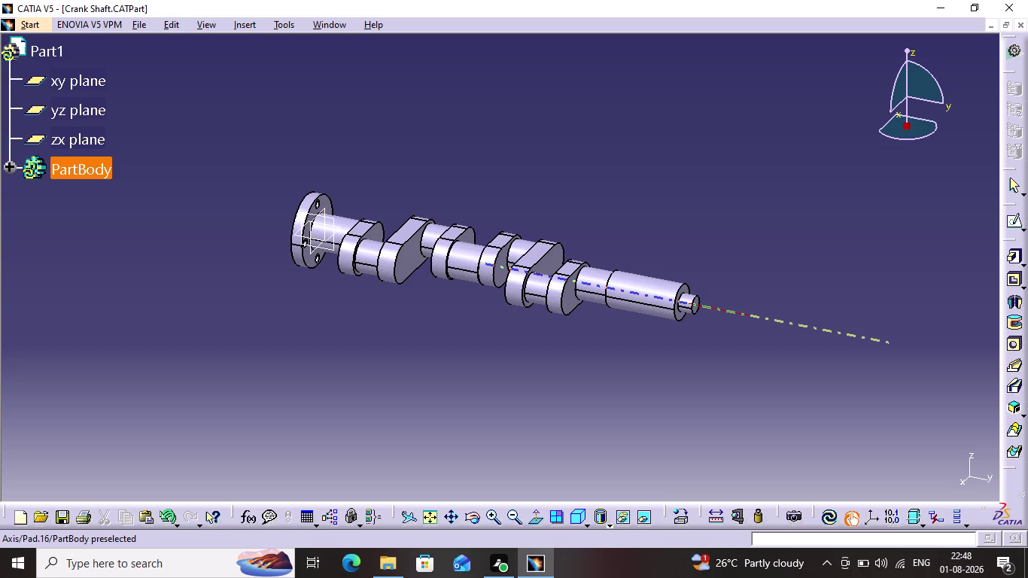
click(572, 301)
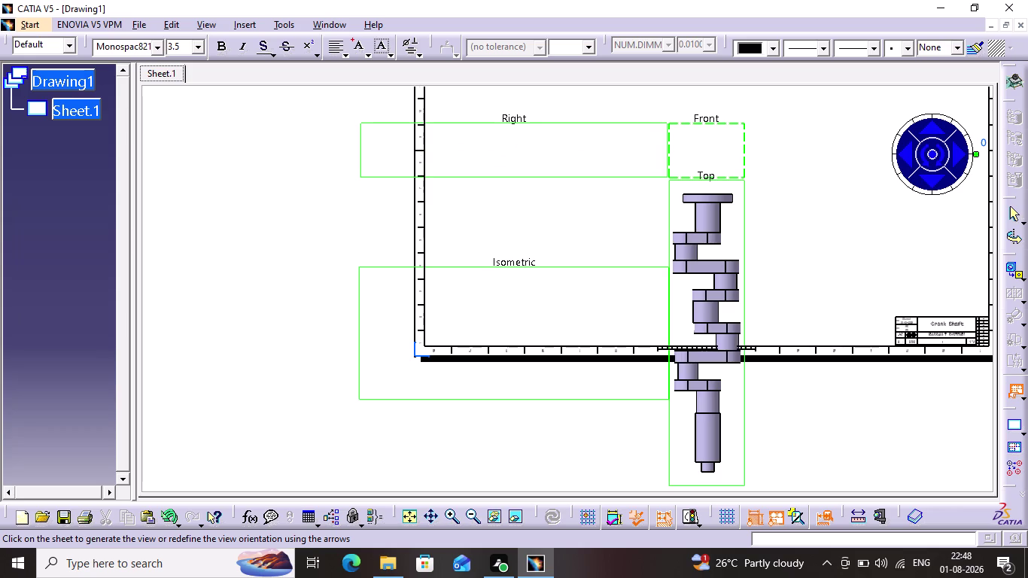
click(784, 240)
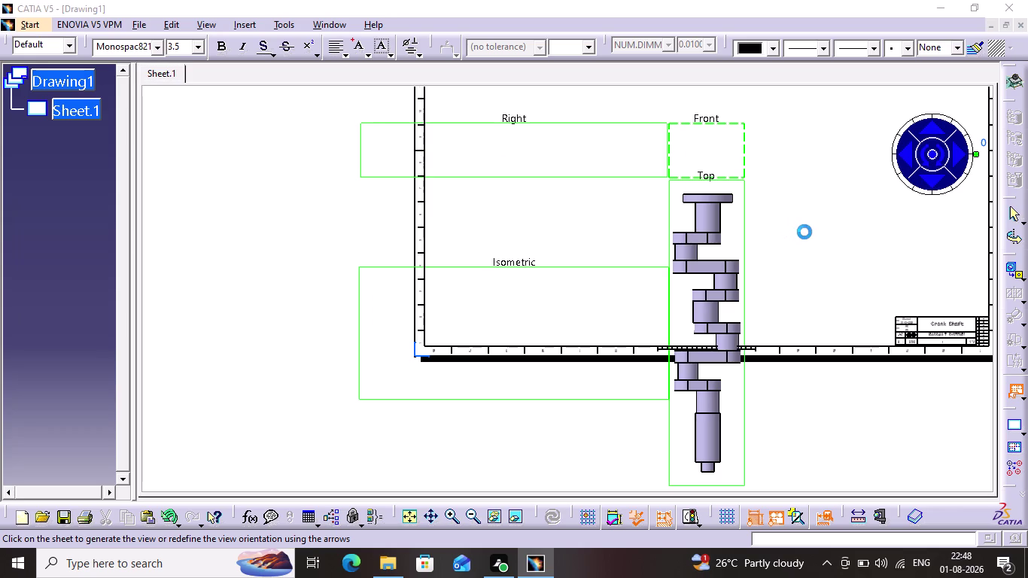
Generate the four views and move them inside the sheet border.
middle_drag(816, 216, 796, 278)
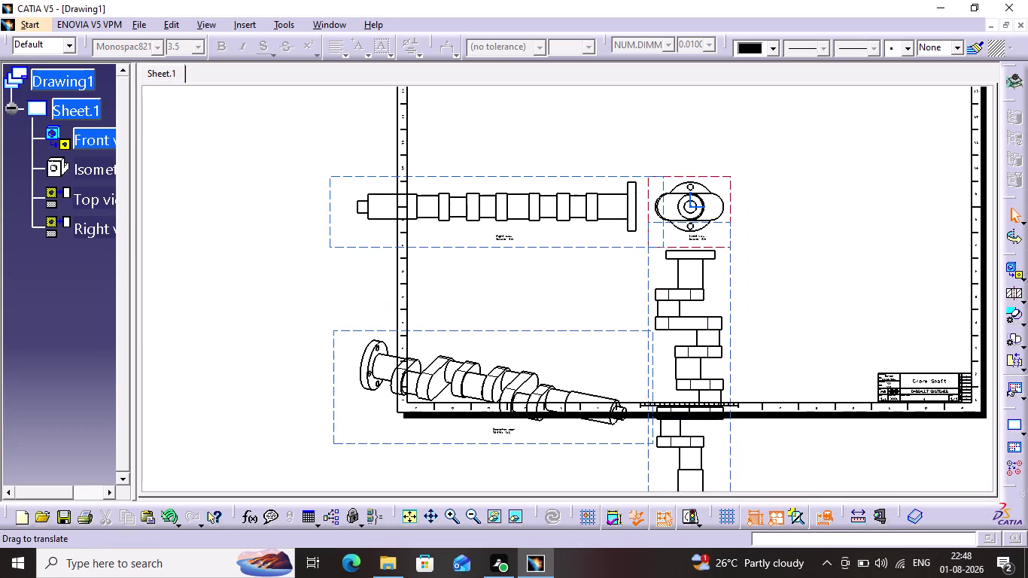
middle_drag(796, 278, 786, 300)
drag(703, 205, 721, 195)
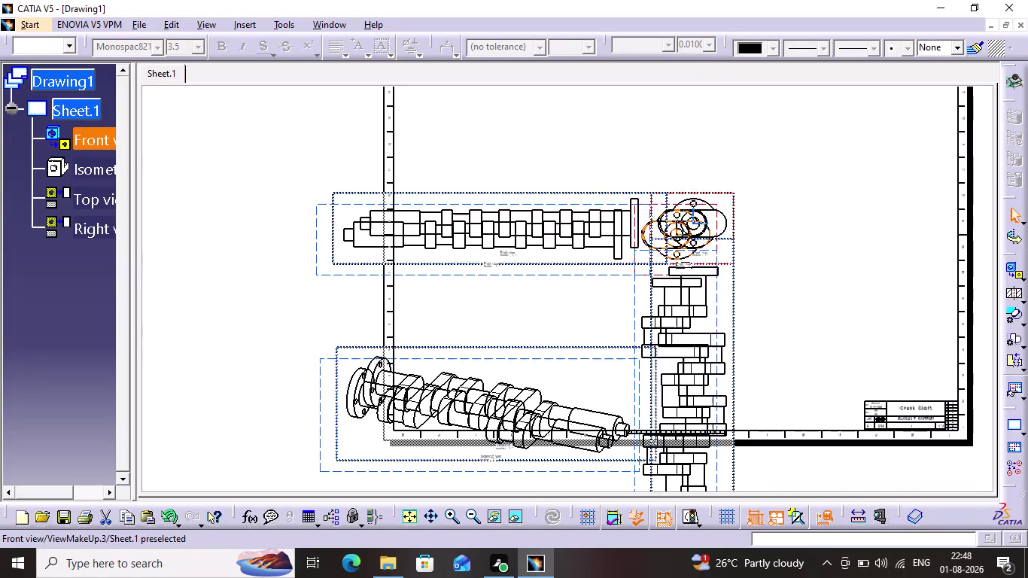
drag(720, 195, 825, 93)
middle_drag(844, 185, 843, 220)
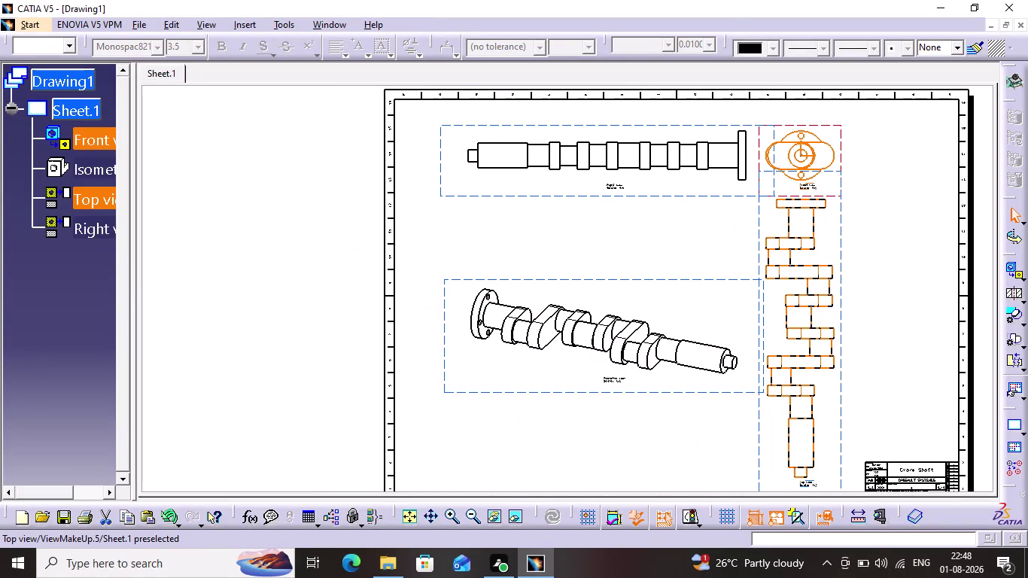
Slide the top view into alignment under the front view.
drag(824, 222, 903, 250)
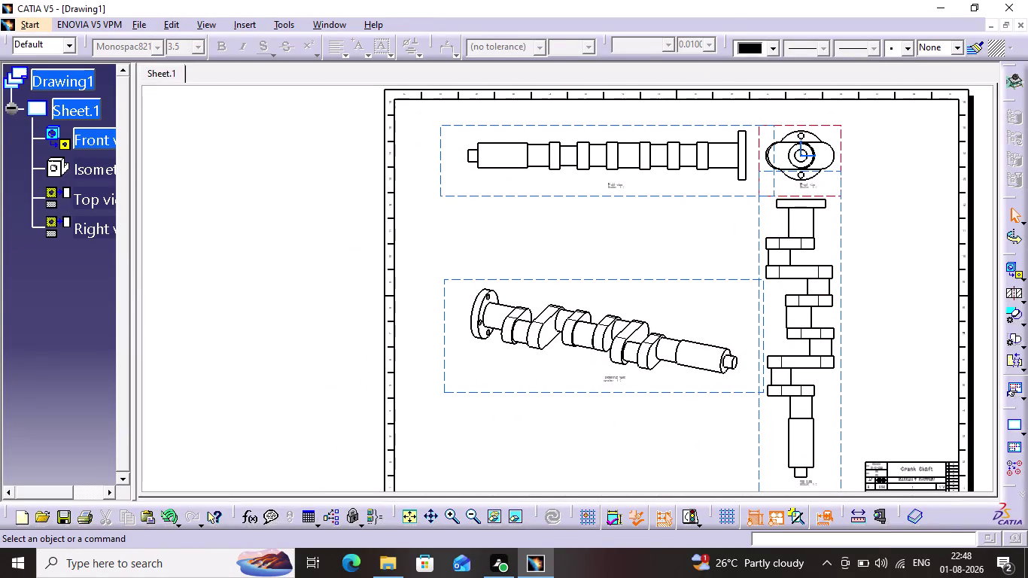
click(858, 202)
drag(835, 236, 879, 235)
drag(839, 221, 879, 225)
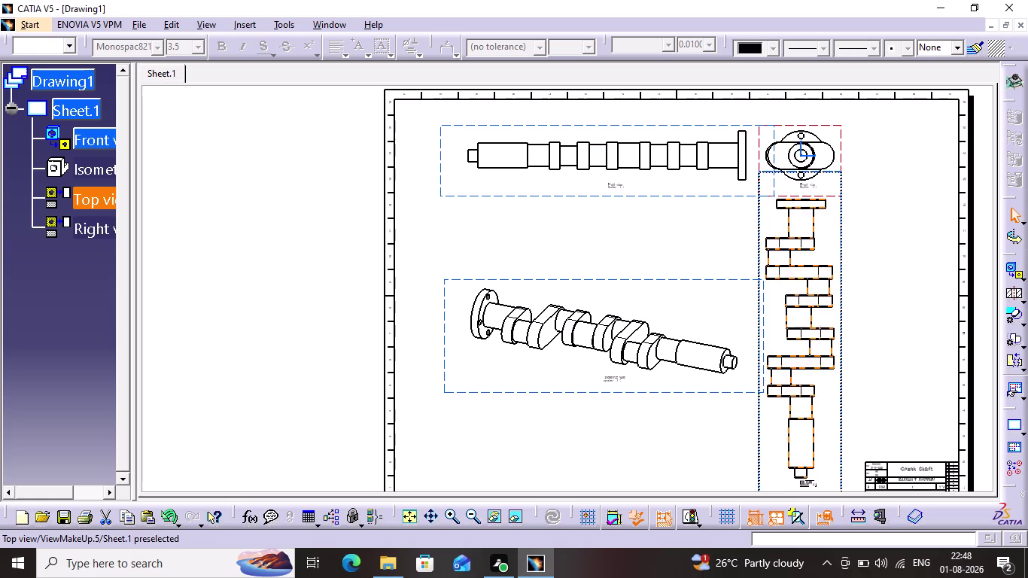
drag(880, 225, 876, 241)
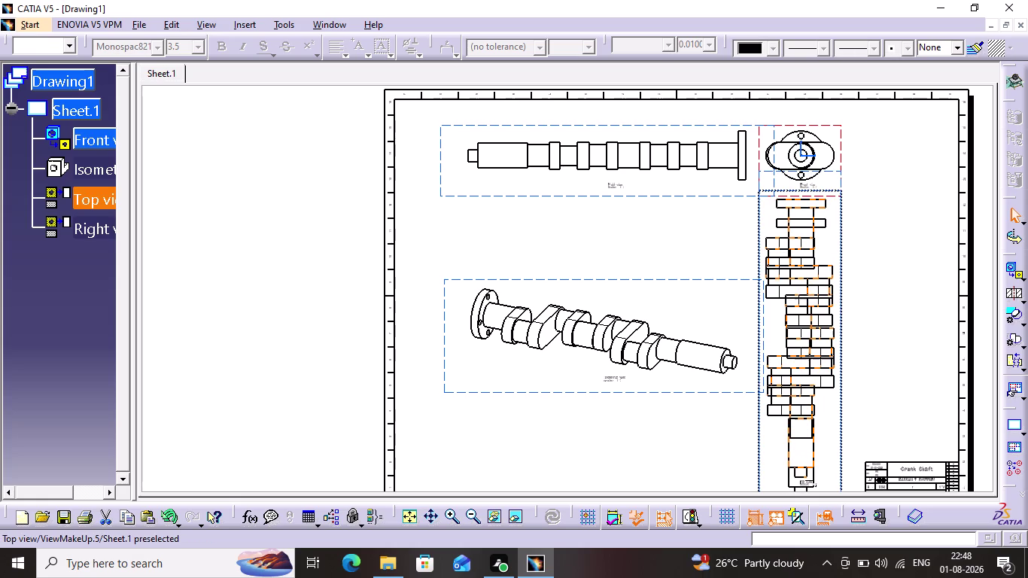
drag(876, 241, 796, 208)
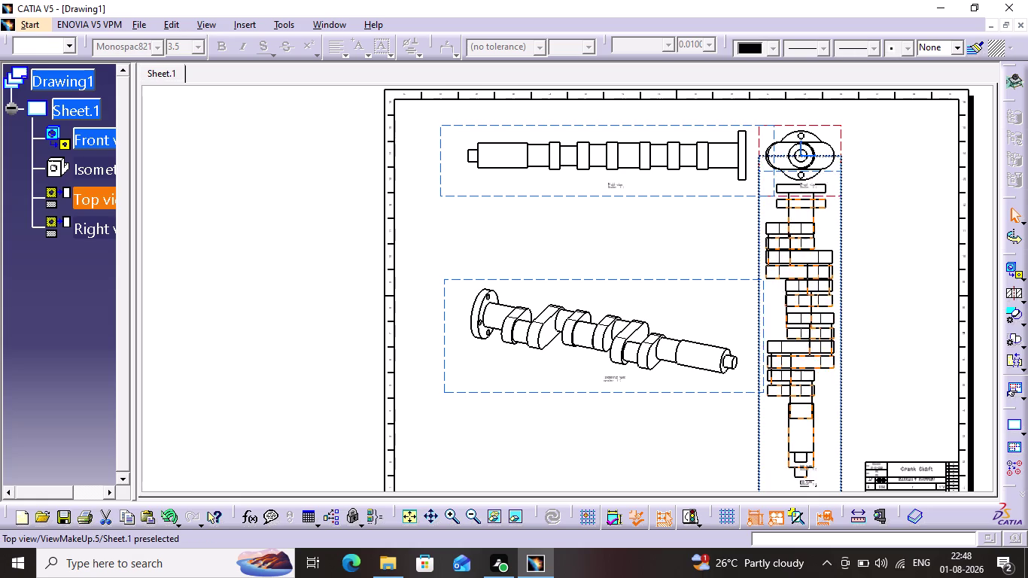
drag(796, 208, 799, 213)
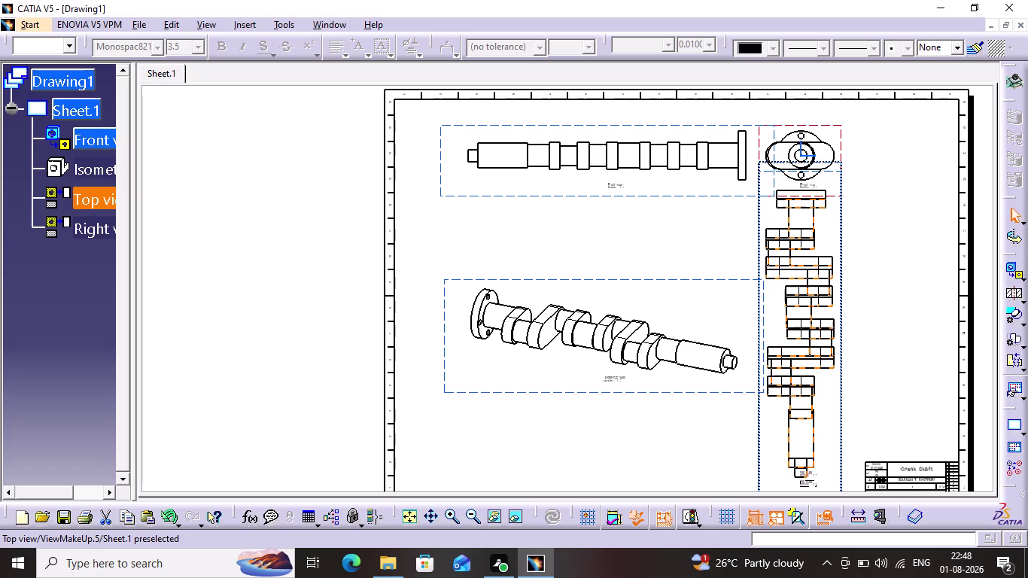
drag(799, 213, 801, 221)
click(867, 202)
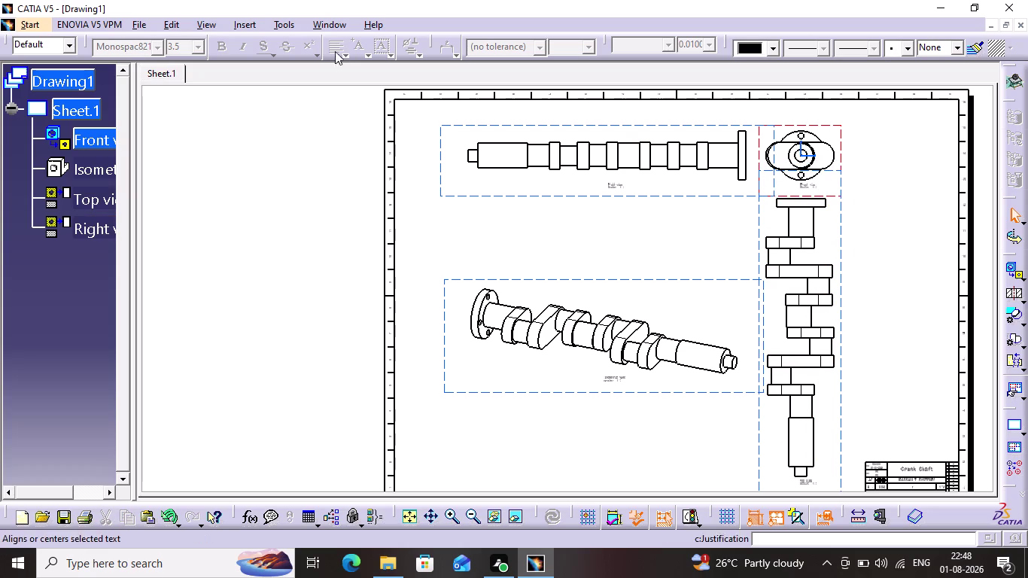
click(246, 26)
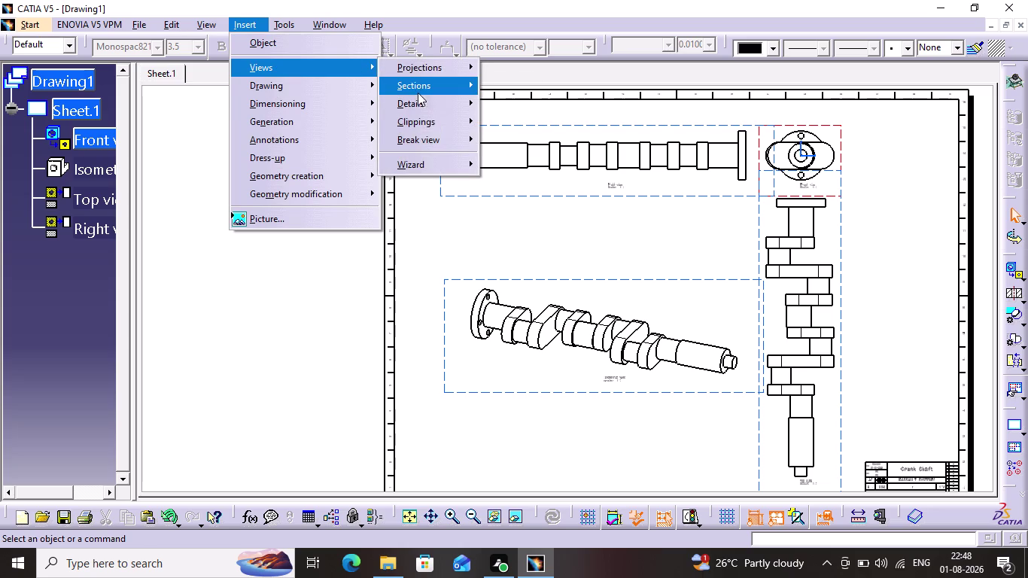
click(515, 91)
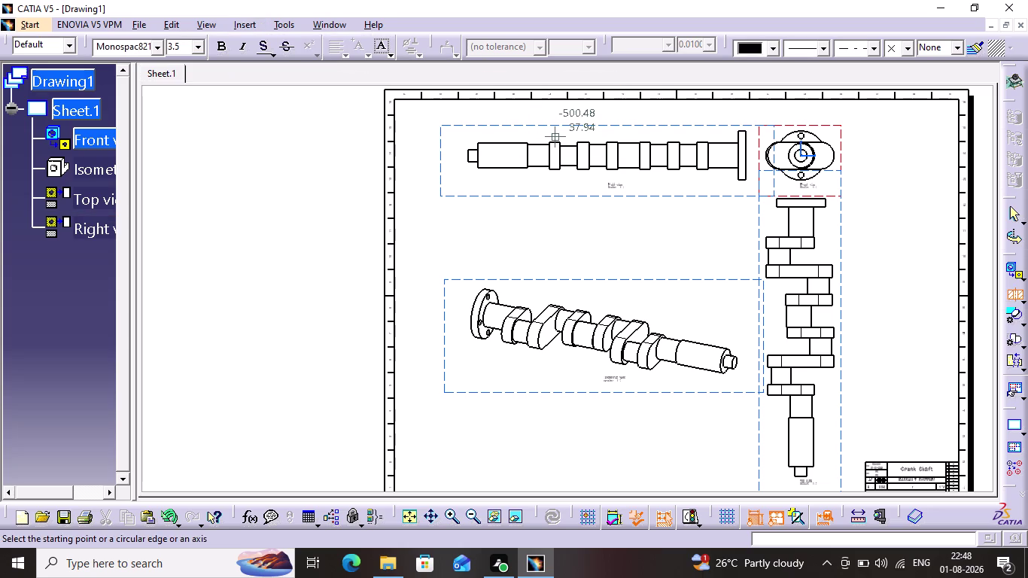
drag(556, 135, 558, 168)
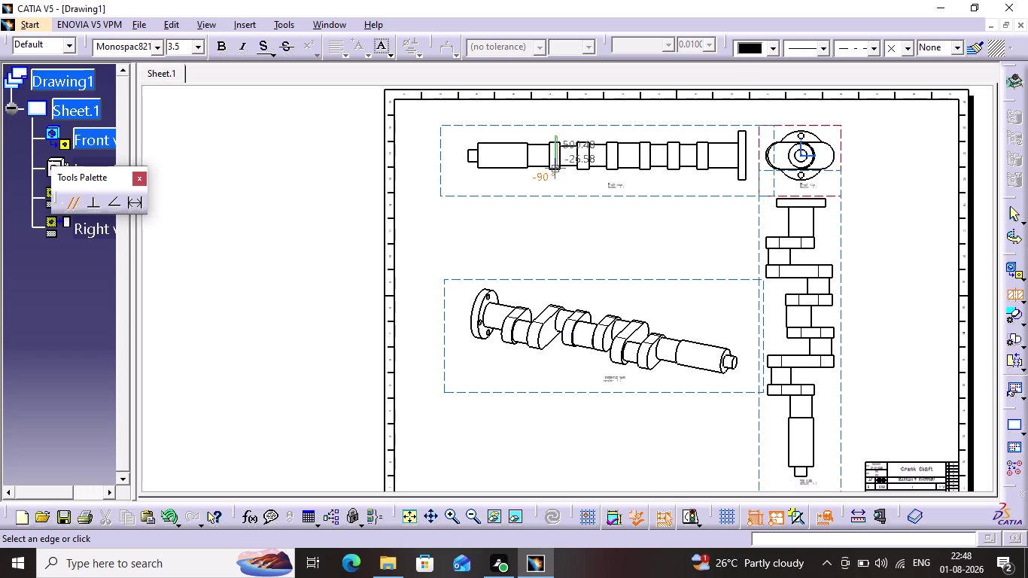
drag(558, 169, 557, 174)
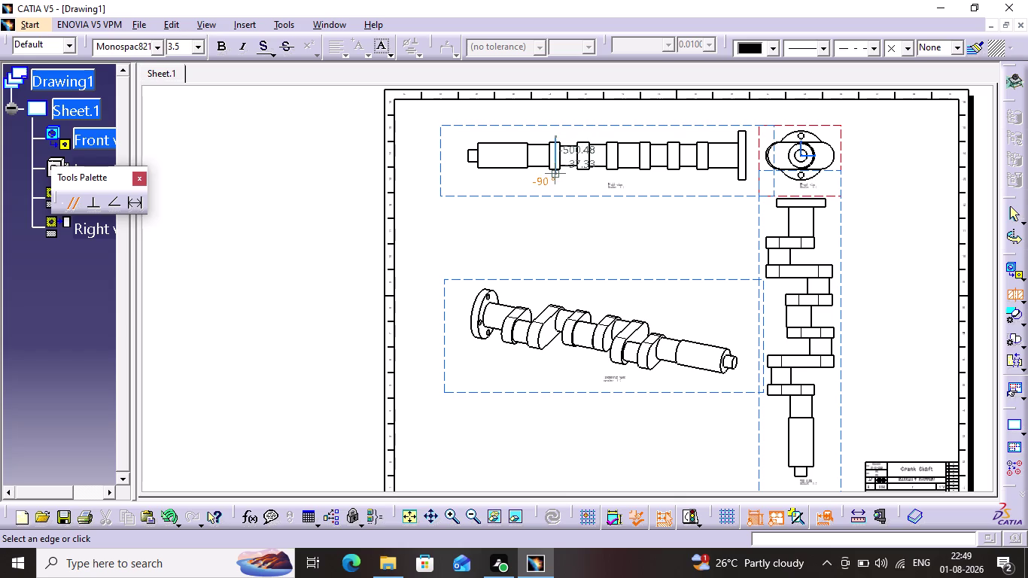
click(554, 186)
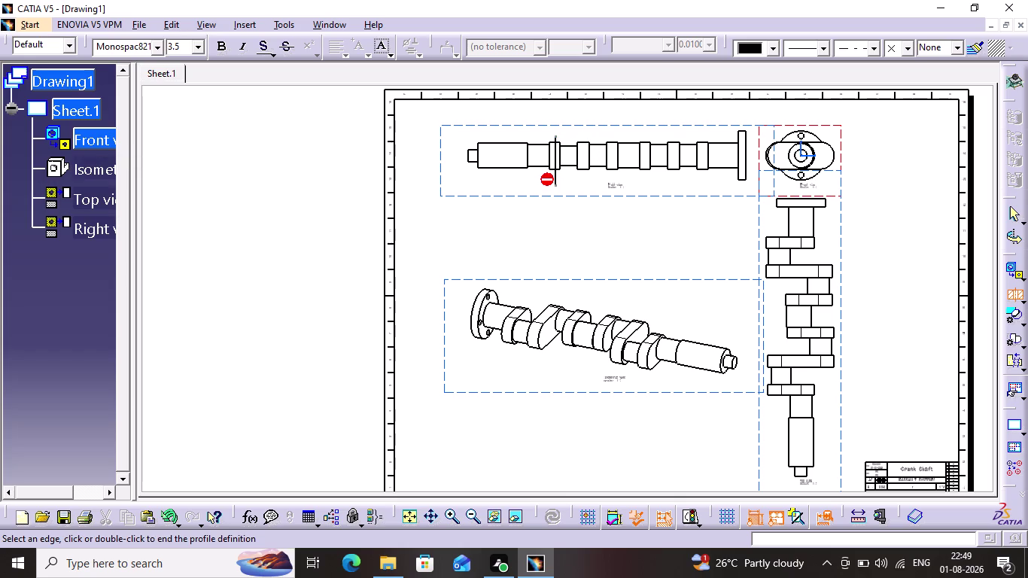
right_click(555, 183)
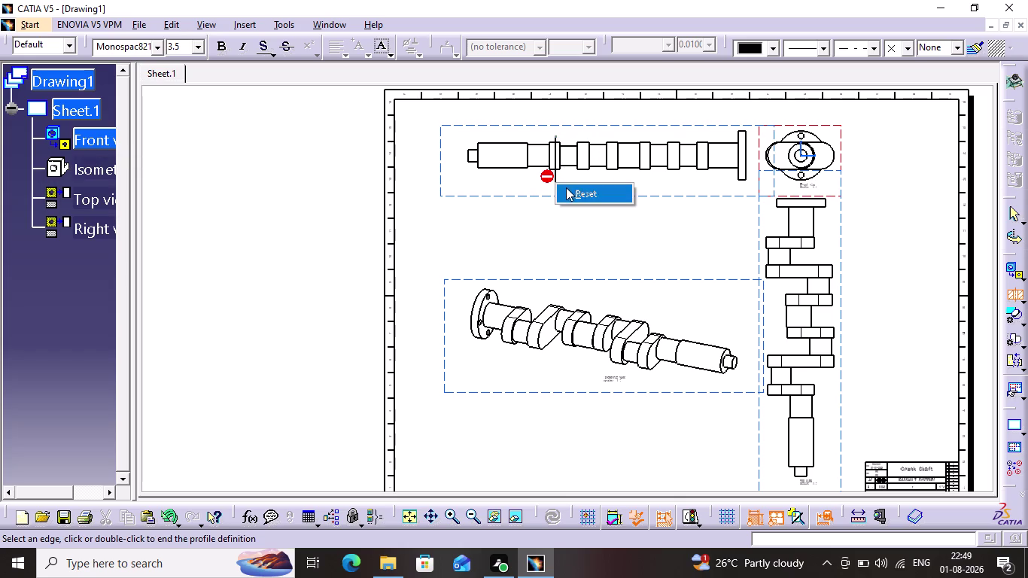
drag(556, 158, 579, 176)
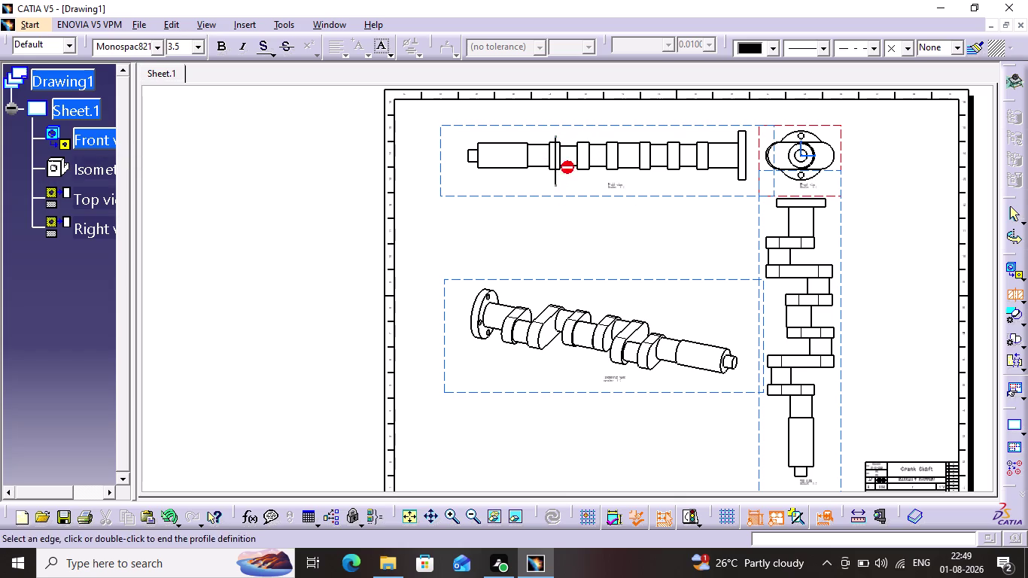
drag(578, 177, 552, 186)
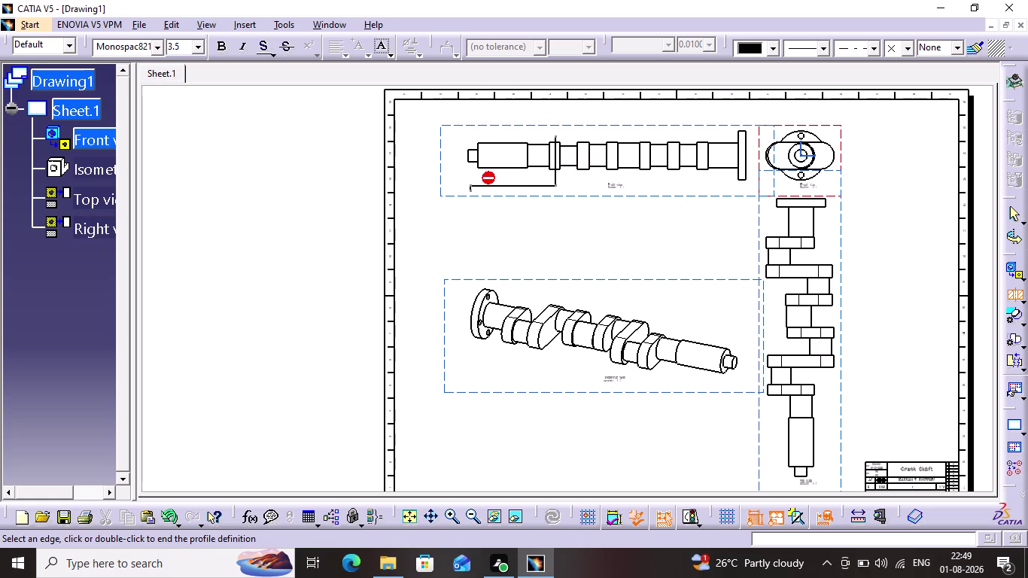
key(Escape)
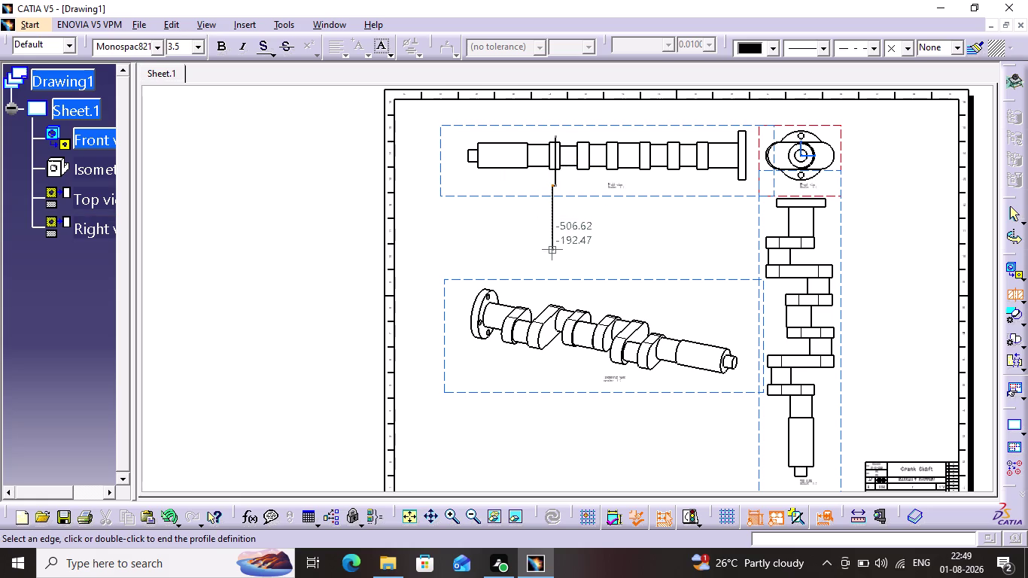
key(ctrl+z)
click(557, 226)
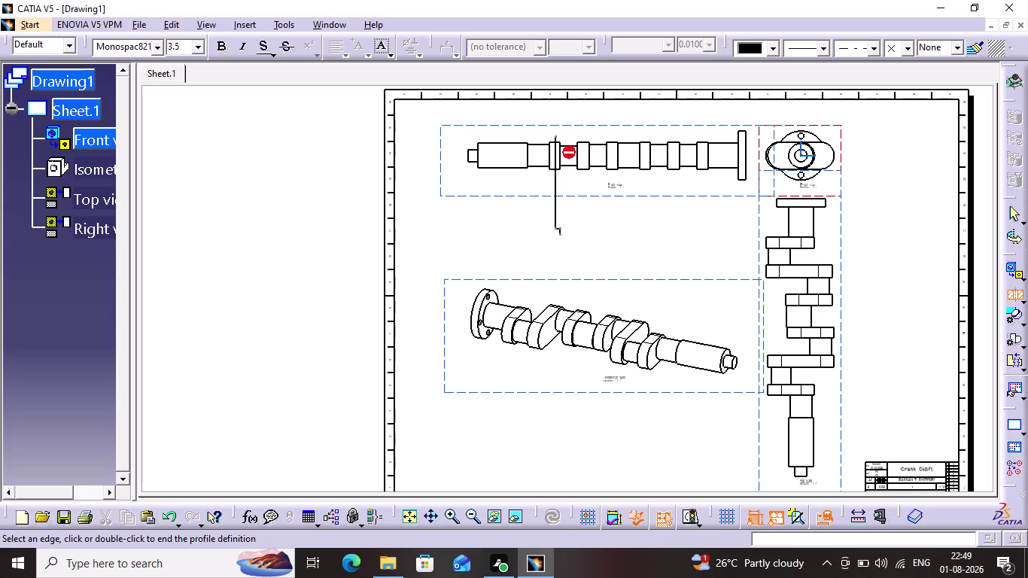
click(582, 237)
click(580, 228)
click(583, 224)
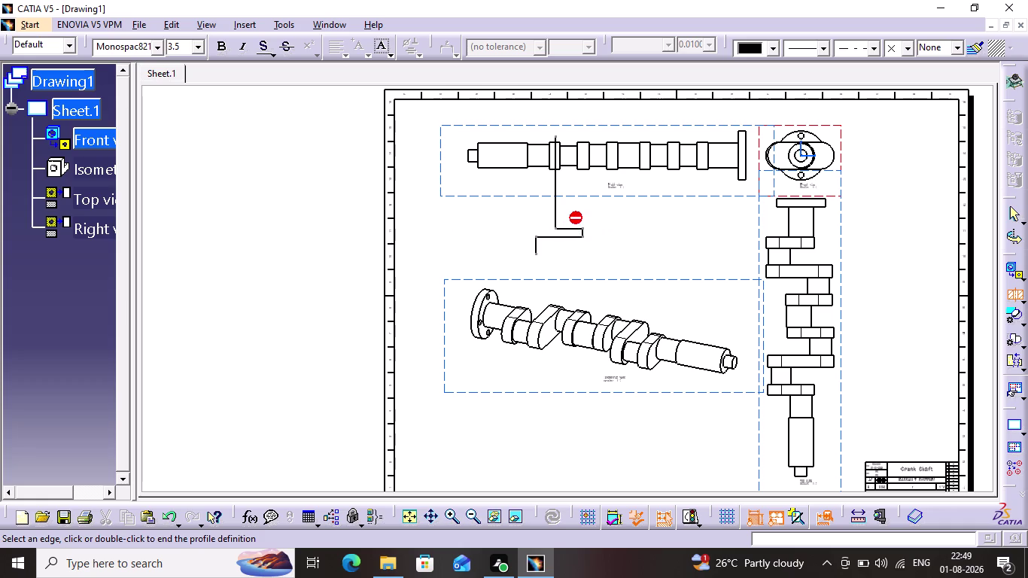
key(ctrl+s)
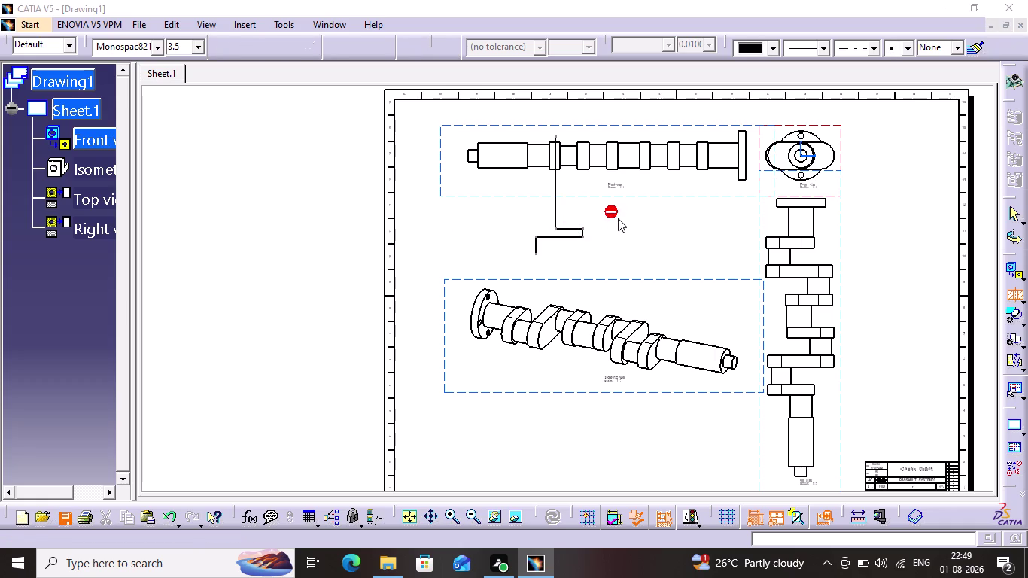
click(703, 124)
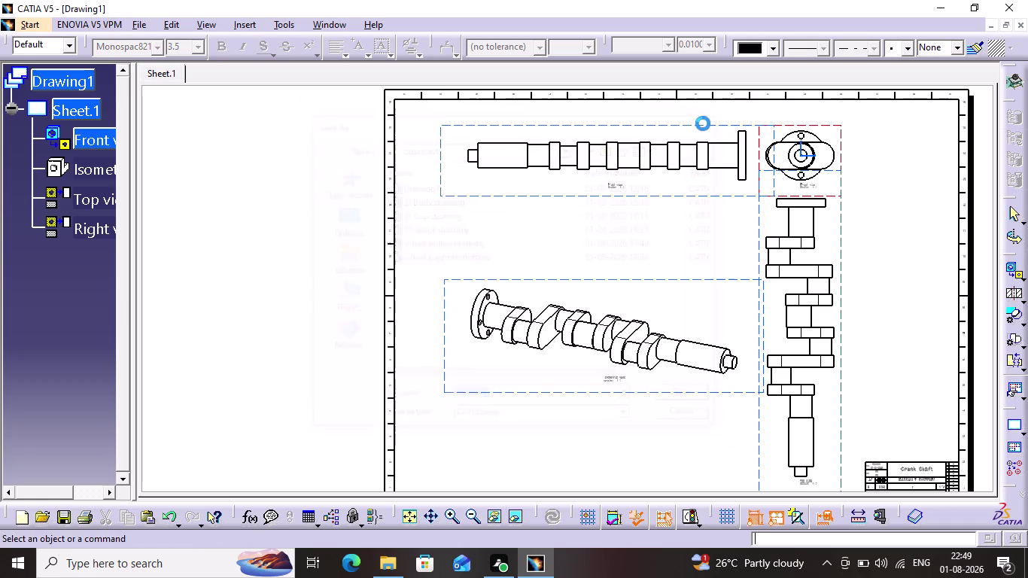
key(z)
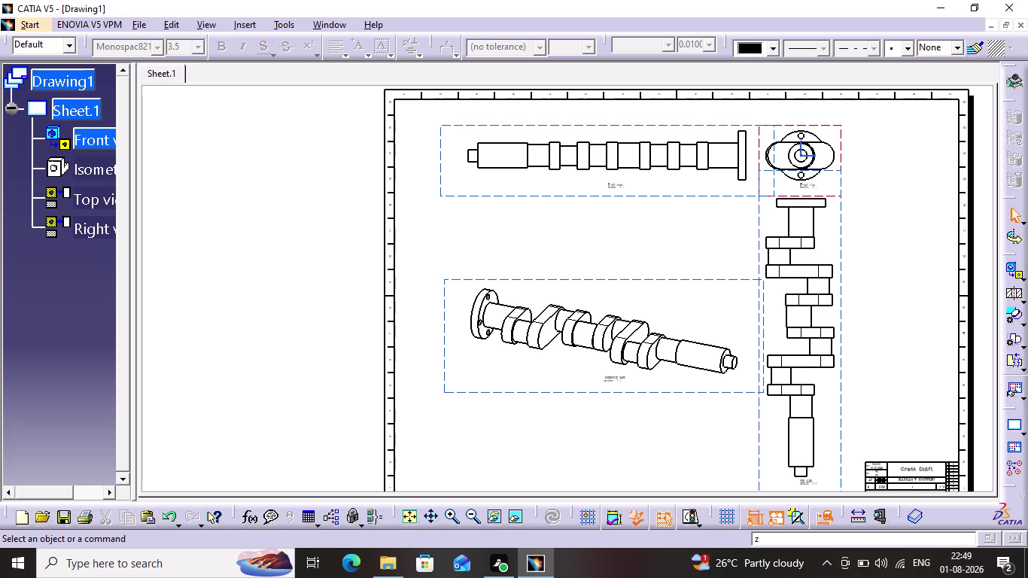
middle_drag(815, 153, 761, 175)
scroll(up, 3)
scroll(down, 3)
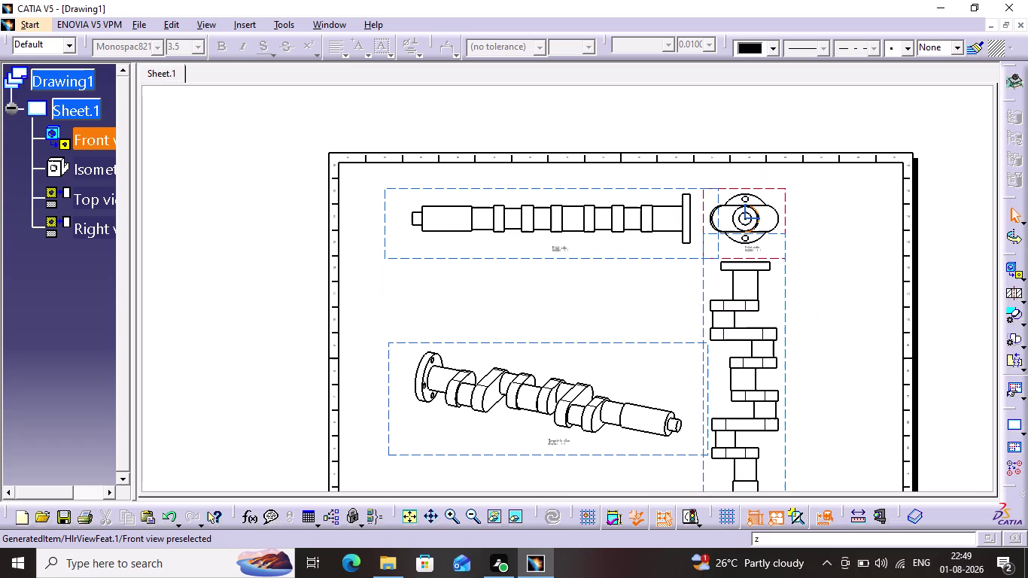
Zoom in and centre the front view, then open the Insert menu.
middle_drag(788, 192, 789, 161)
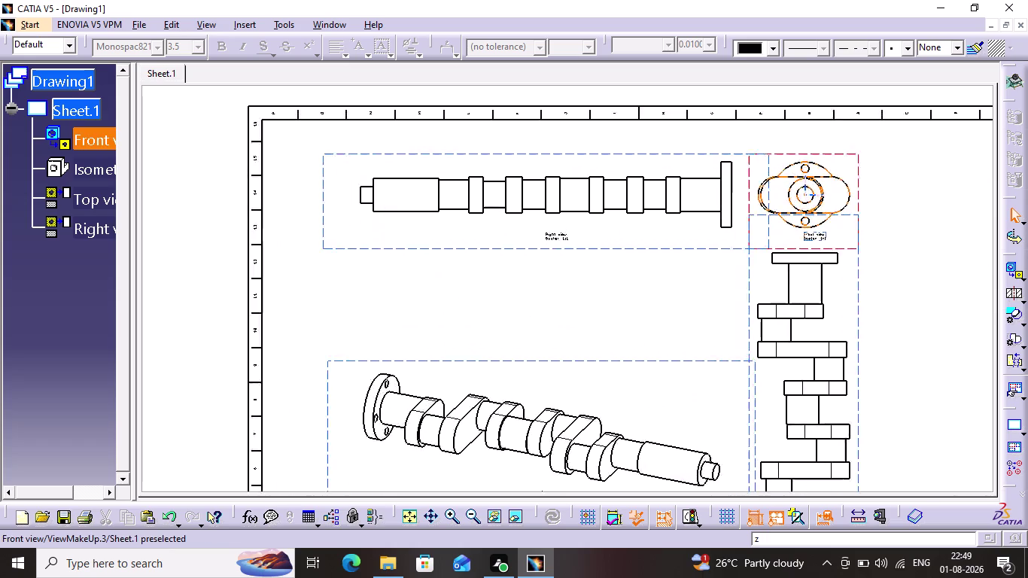
middle_drag(789, 161, 847, 47)
middle_drag(785, 168, 541, 339)
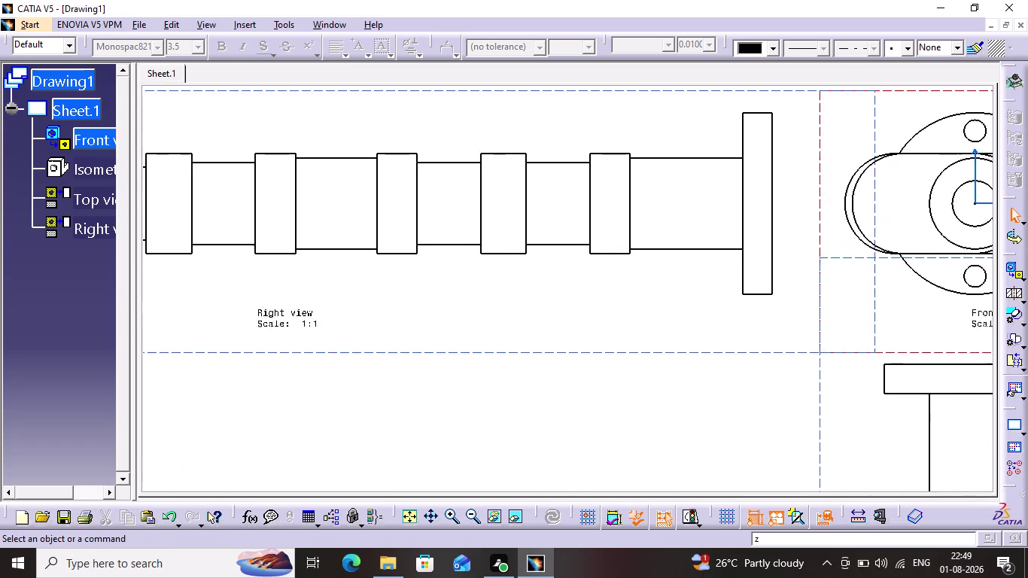
middle_drag(540, 339, 337, 331)
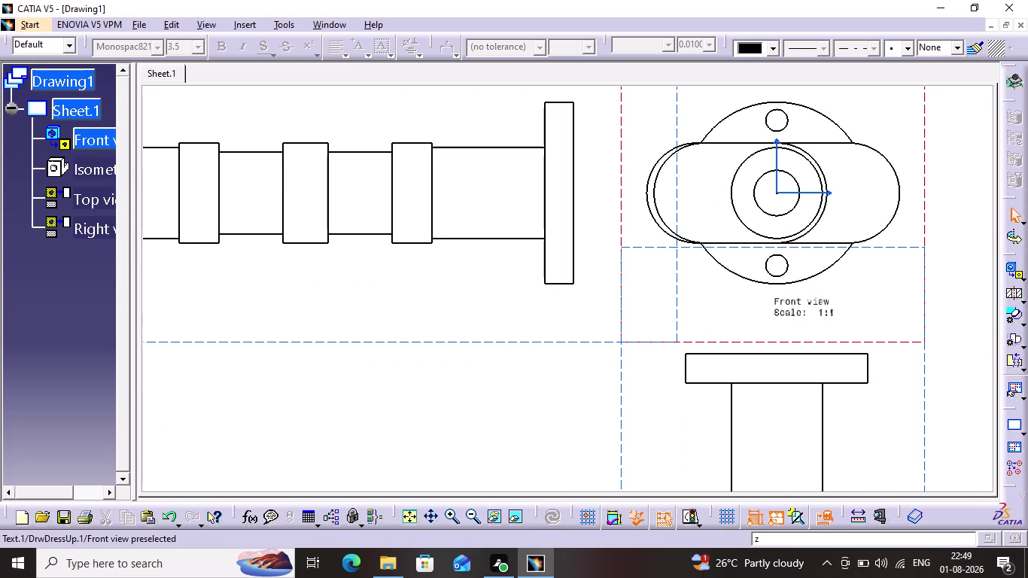
middle_drag(856, 296, 841, 287)
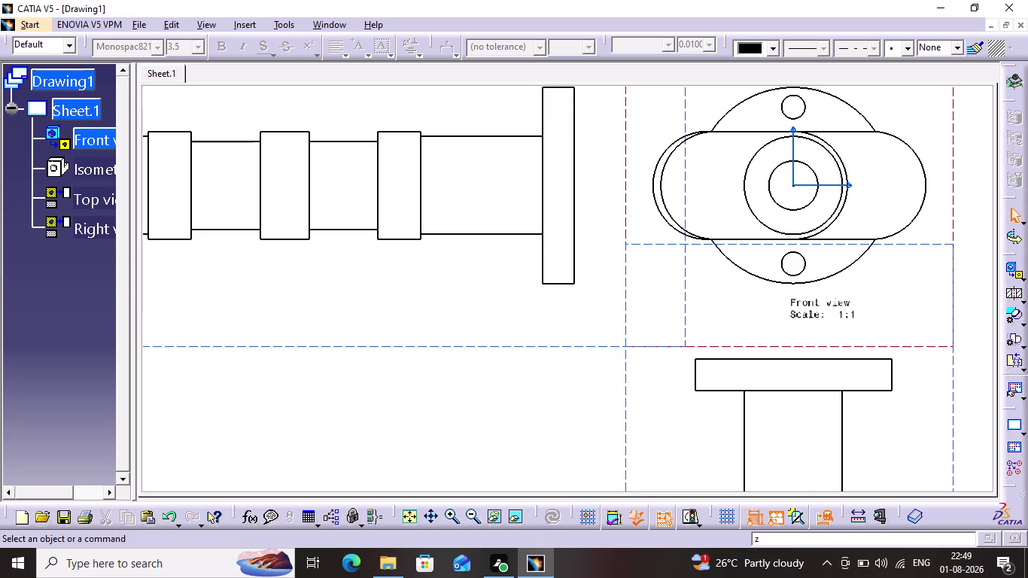
middle_drag(712, 278, 603, 349)
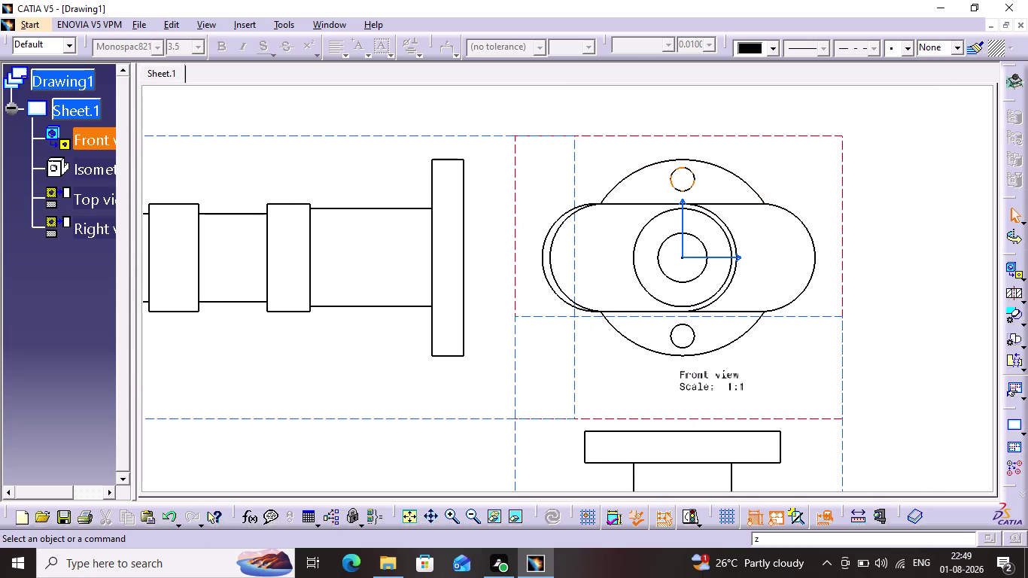
click(246, 19)
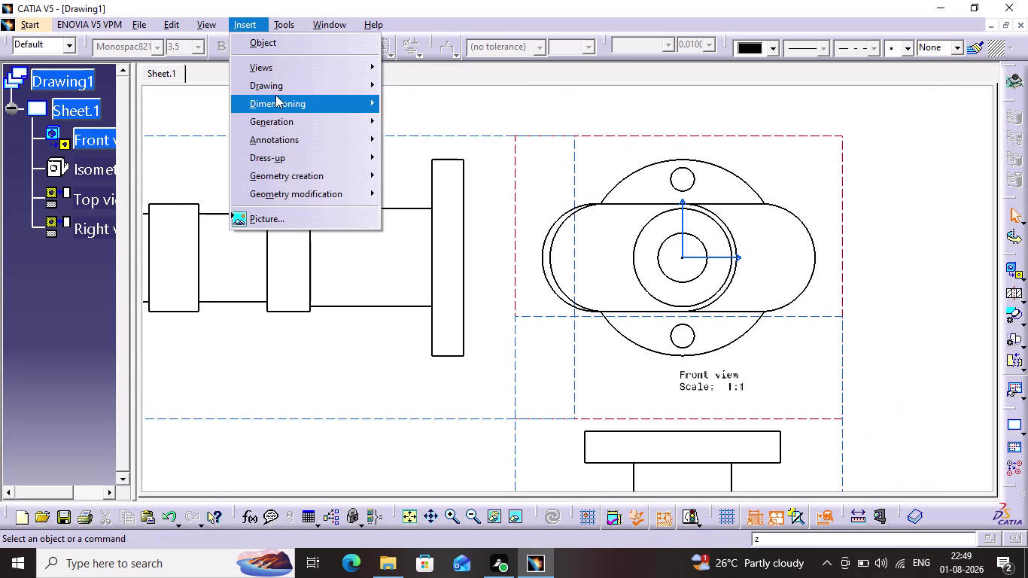
Place an R6 radius dimension on the upper small hole of the front view.
click(419, 110)
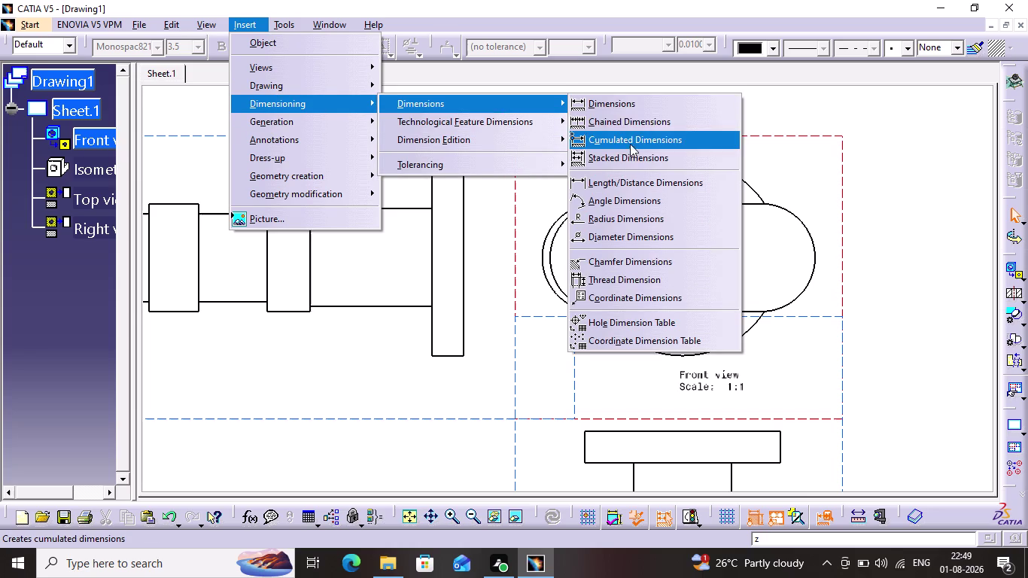
click(624, 111)
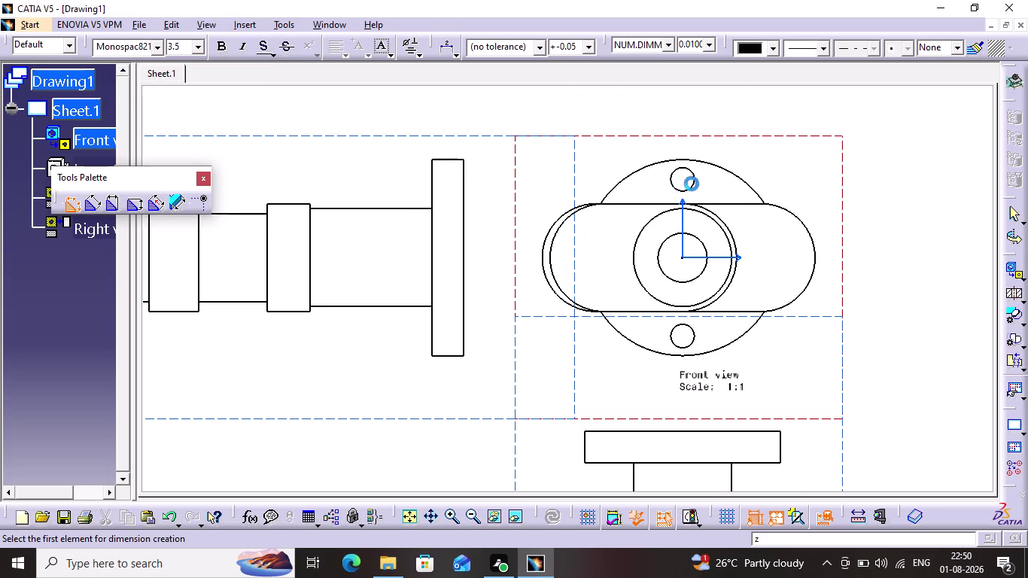
click(694, 175)
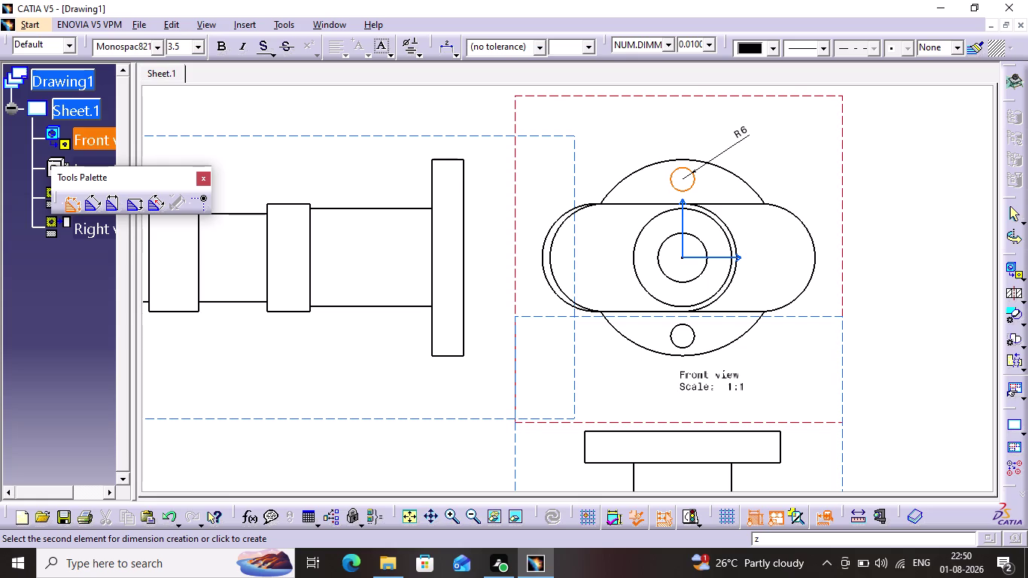
click(740, 145)
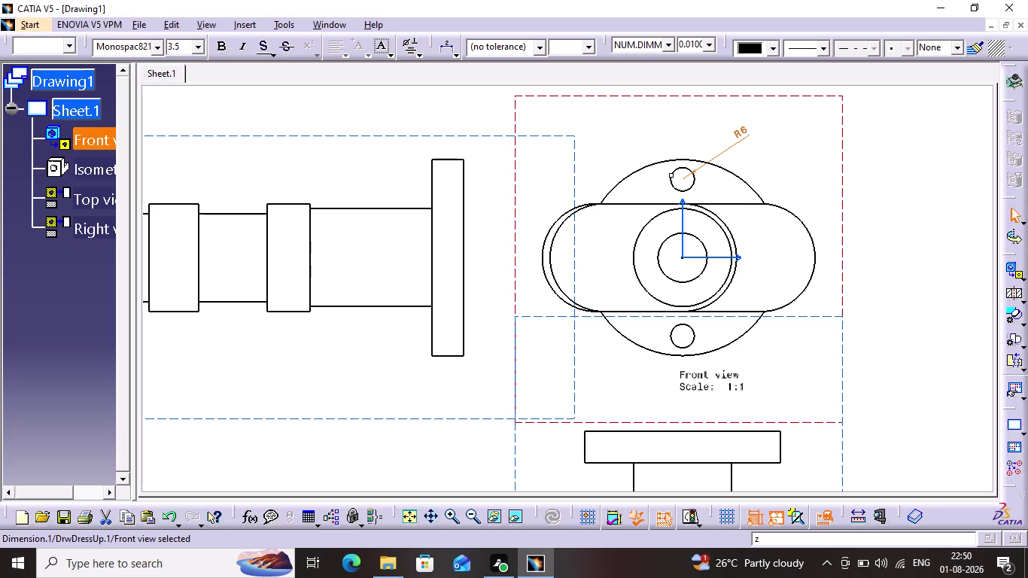
click(250, 26)
click(329, 95)
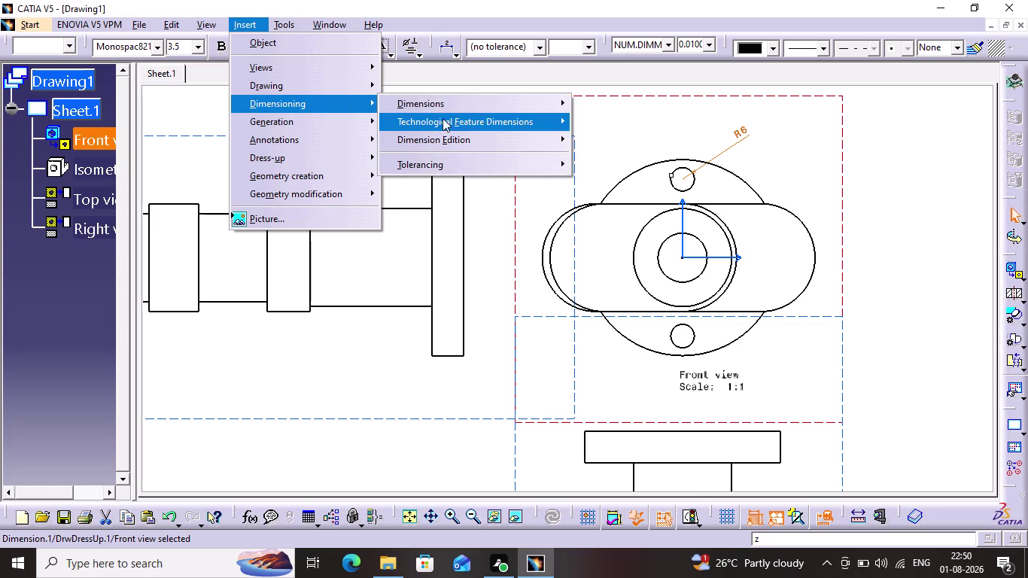
Dimension the oblong's right rounded end with an R27.5 radius.
click(445, 112)
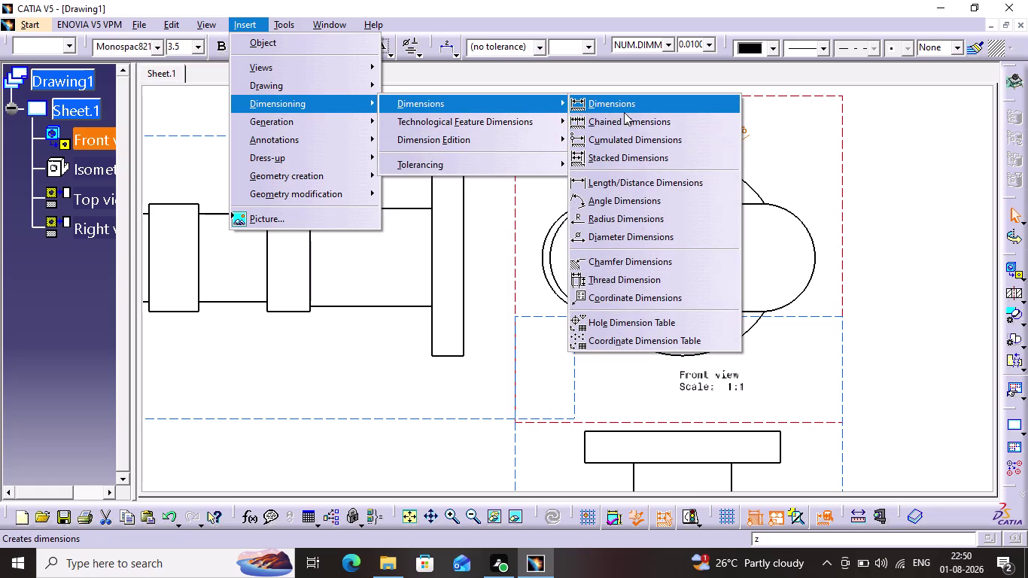
click(624, 112)
click(807, 236)
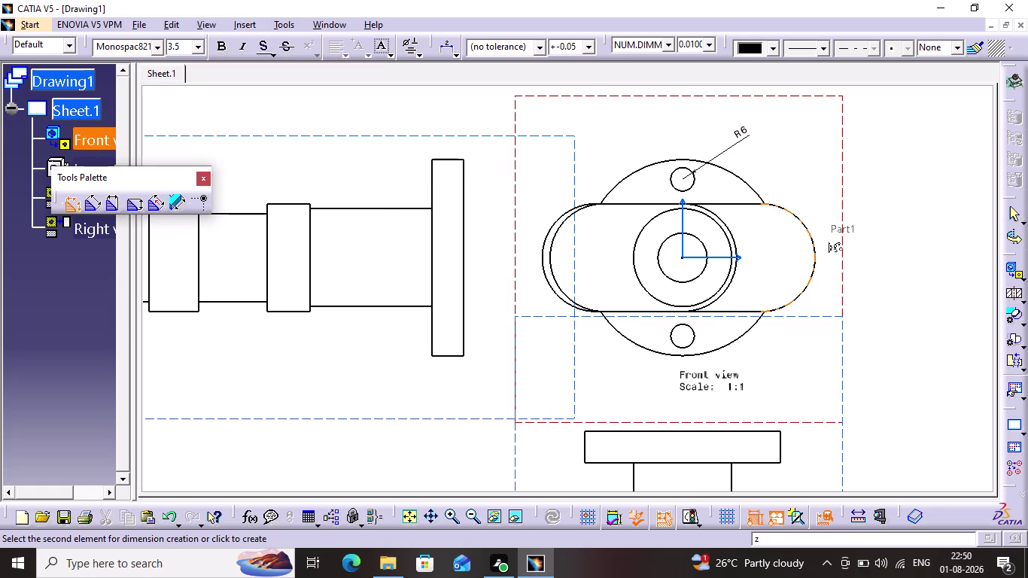
click(846, 205)
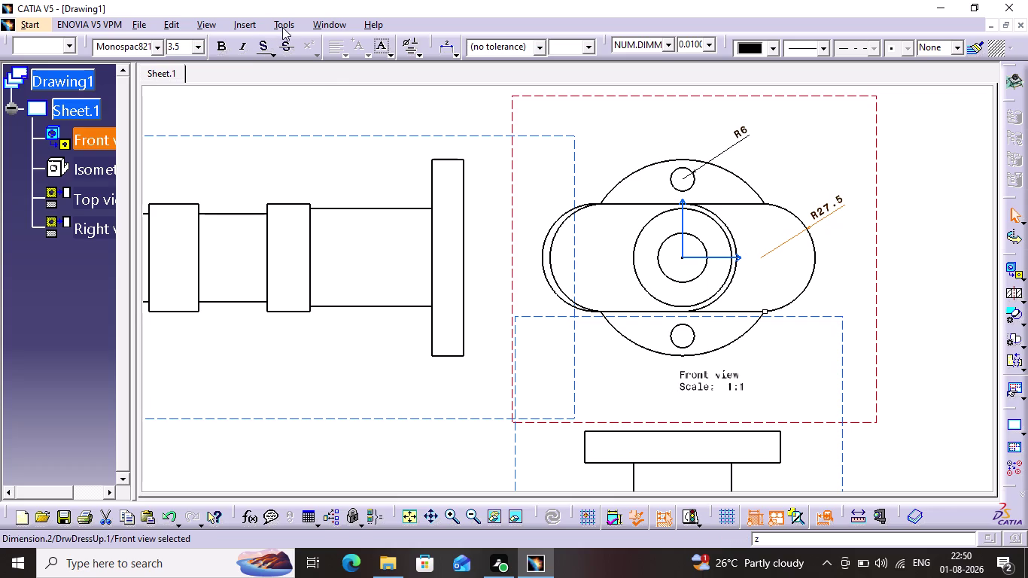
click(256, 23)
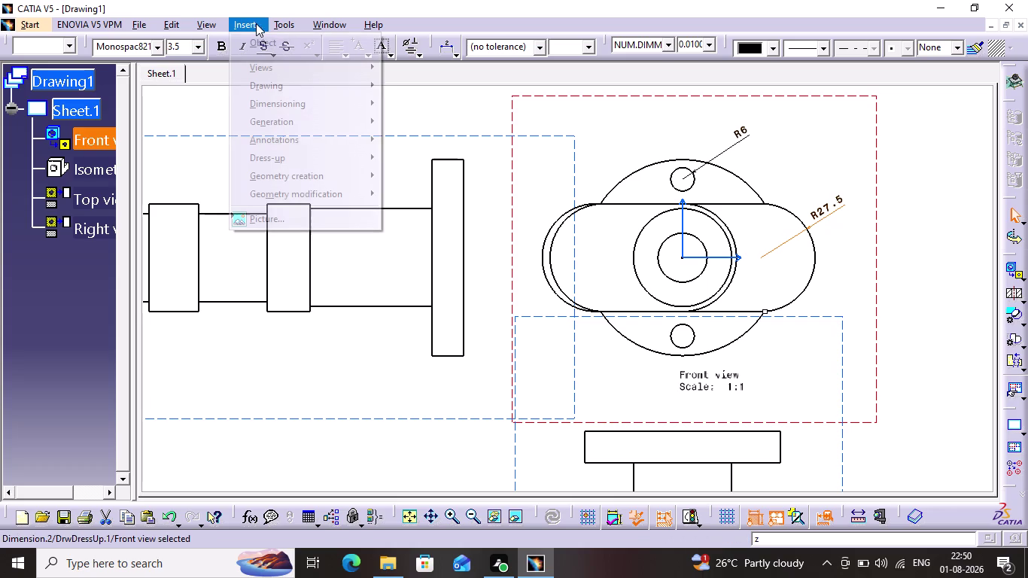
Add a 40 width dimension across the oblong's top edge, above the front view.
click(297, 101)
click(406, 109)
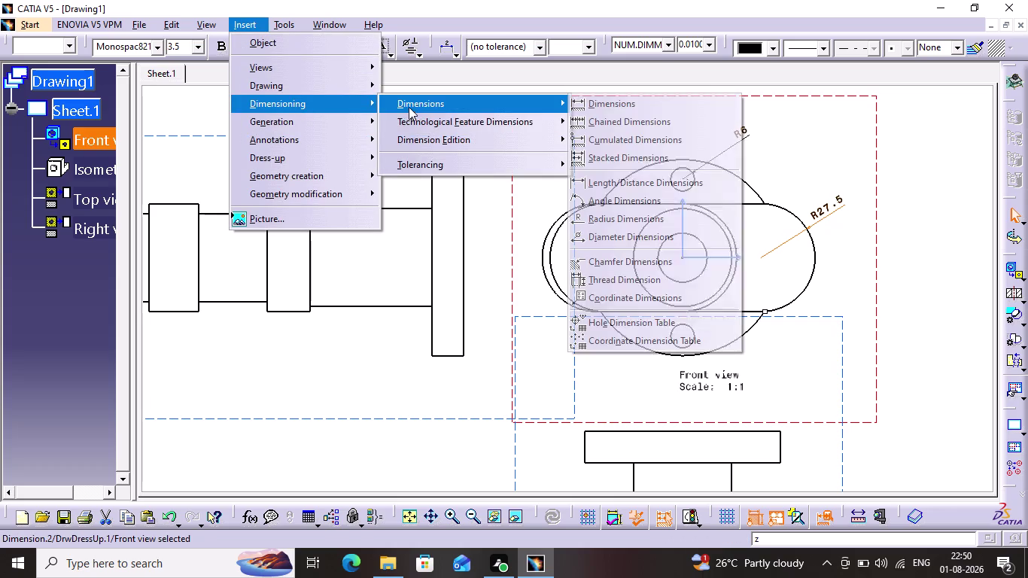
click(621, 110)
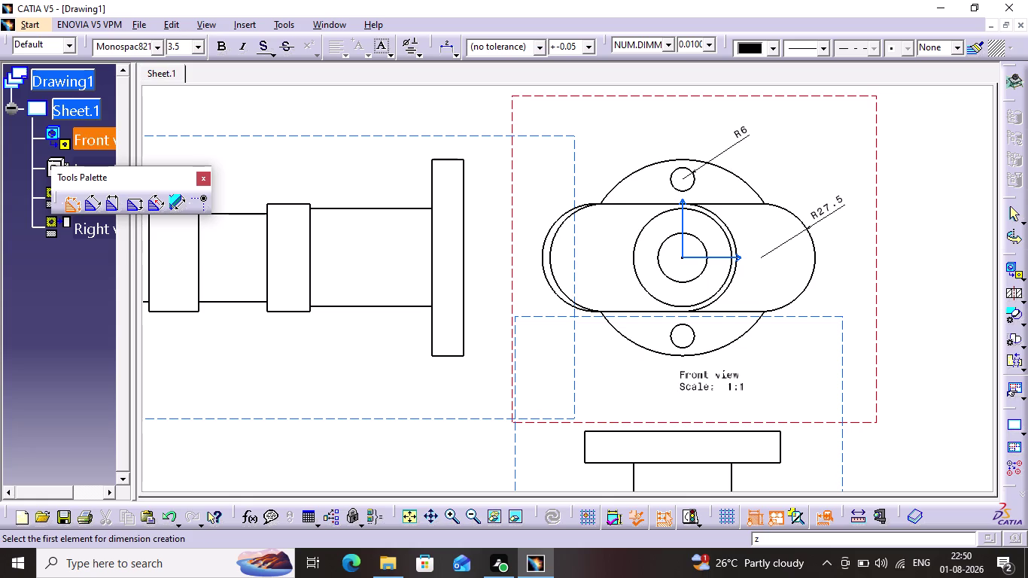
click(648, 204)
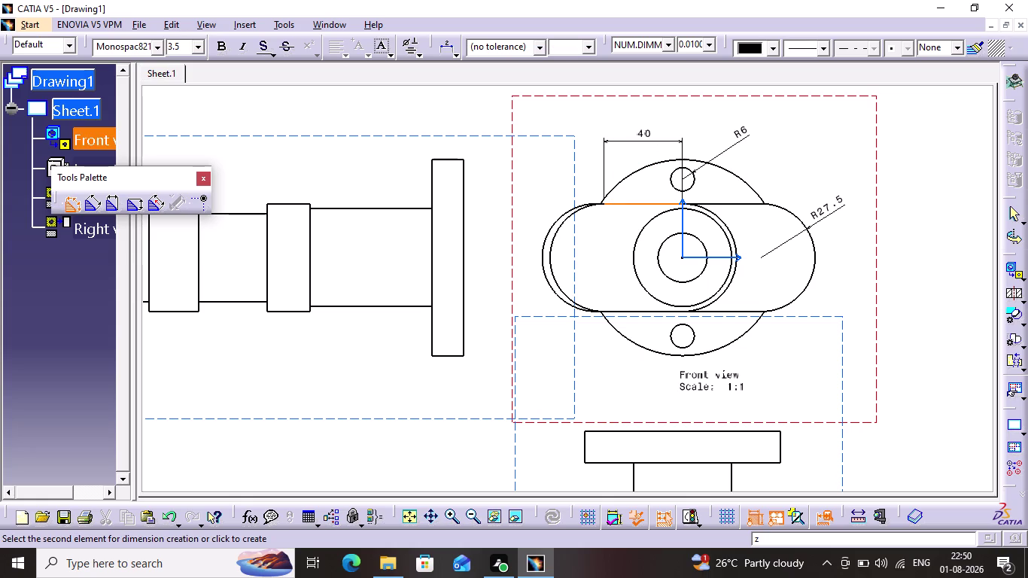
click(673, 129)
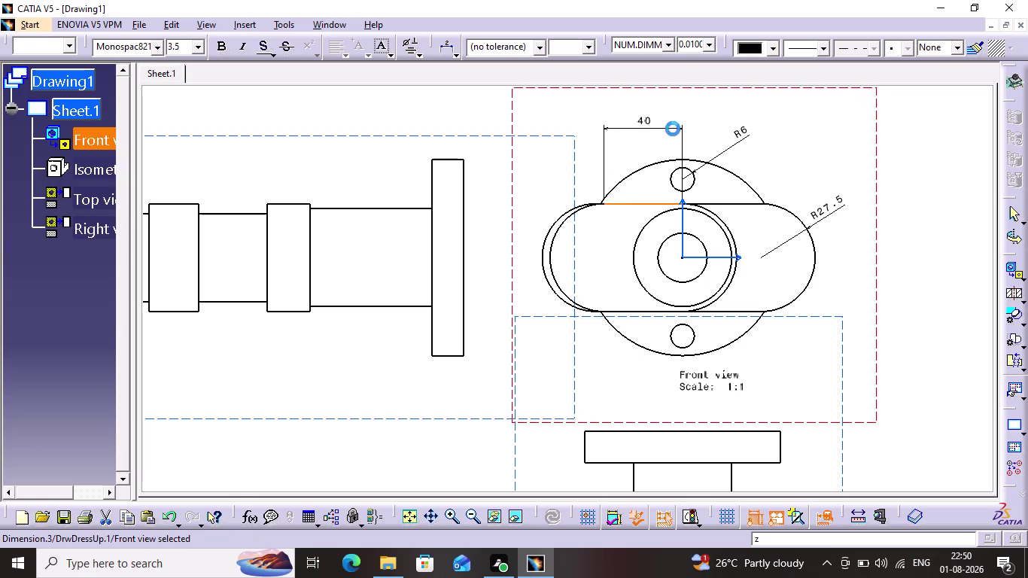
click(721, 205)
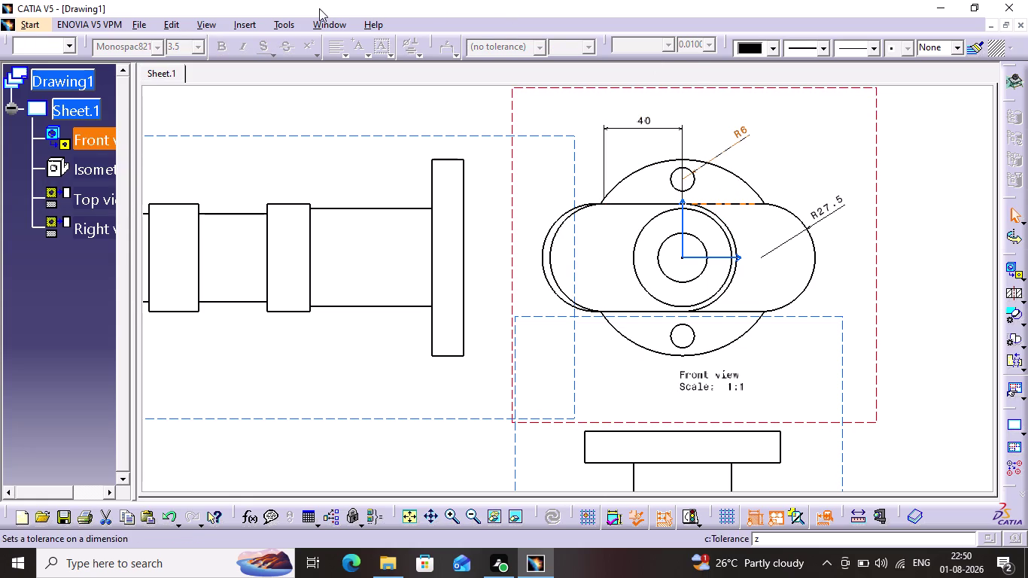
click(248, 22)
click(292, 79)
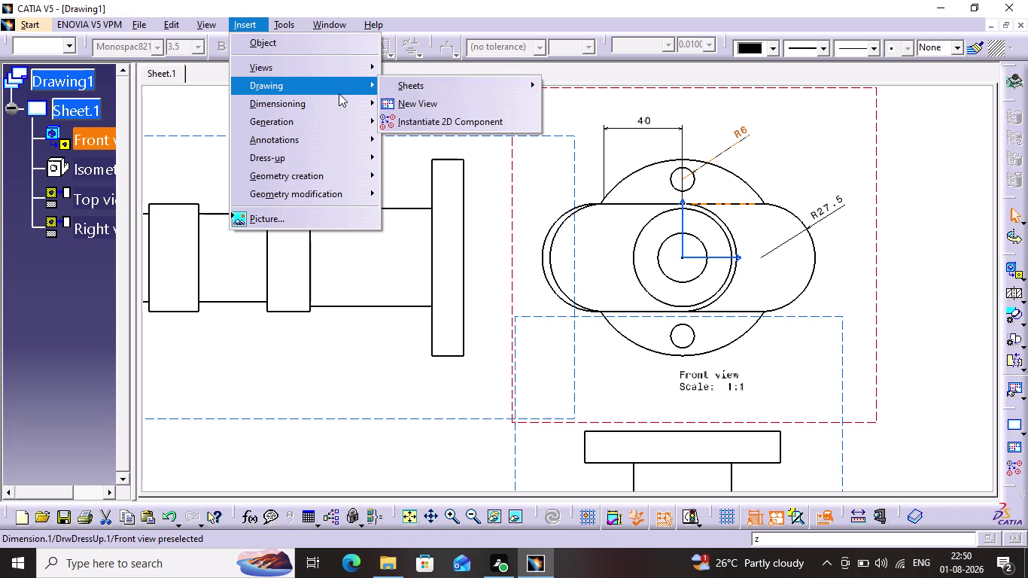
Dimension the oblong's bottom edge as 80, placed below the front view.
click(402, 102)
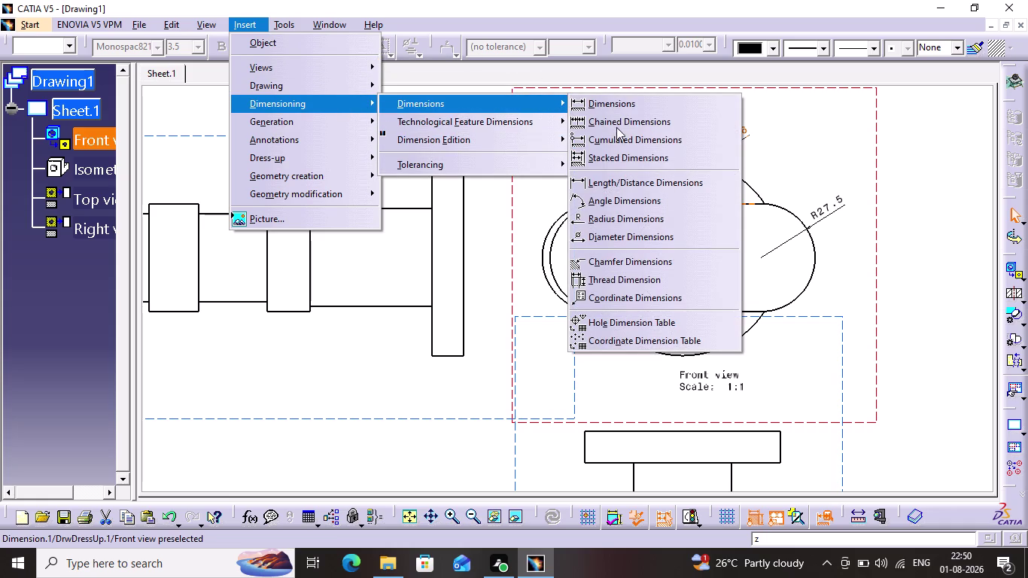
click(621, 108)
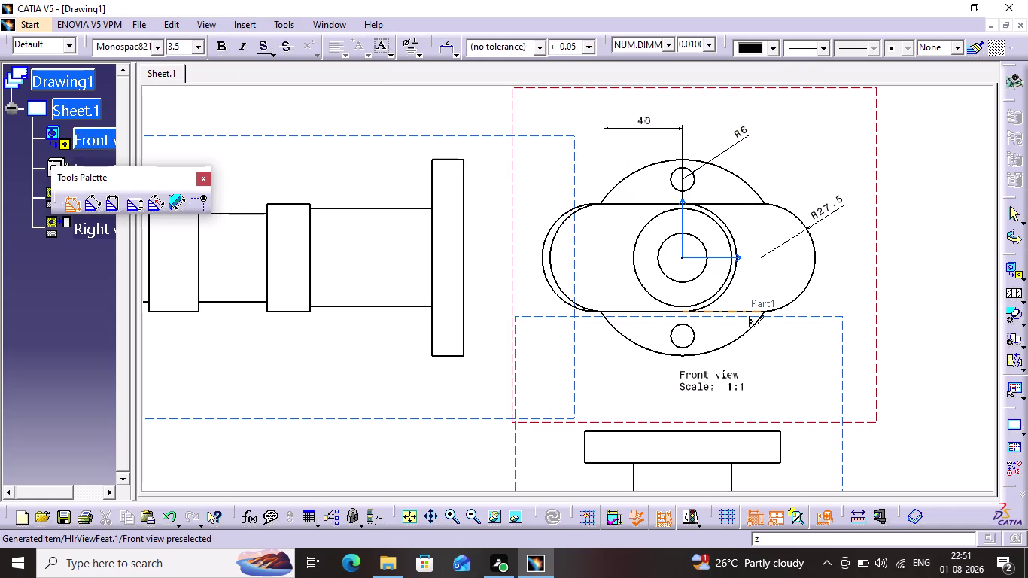
click(730, 310)
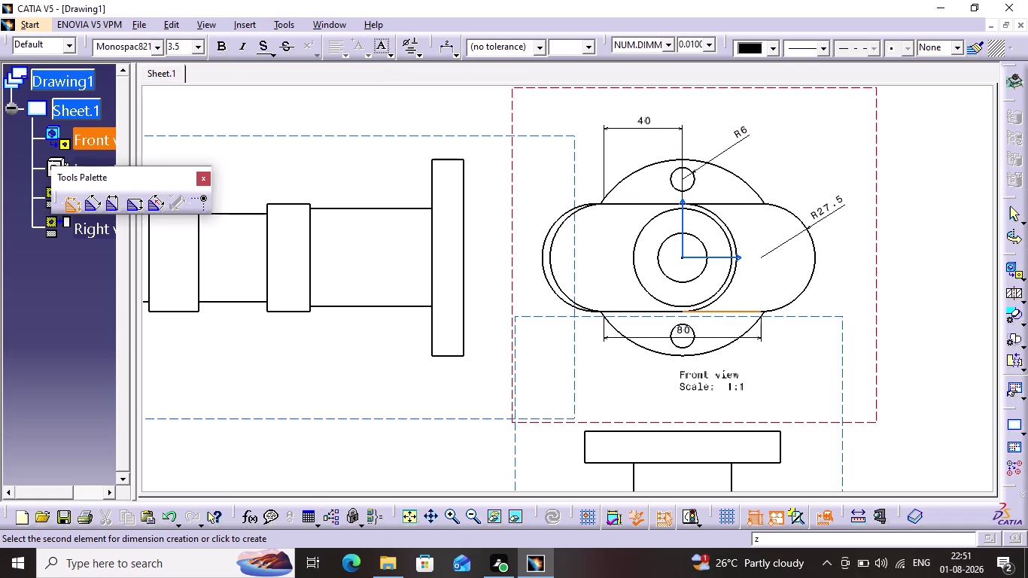
click(648, 375)
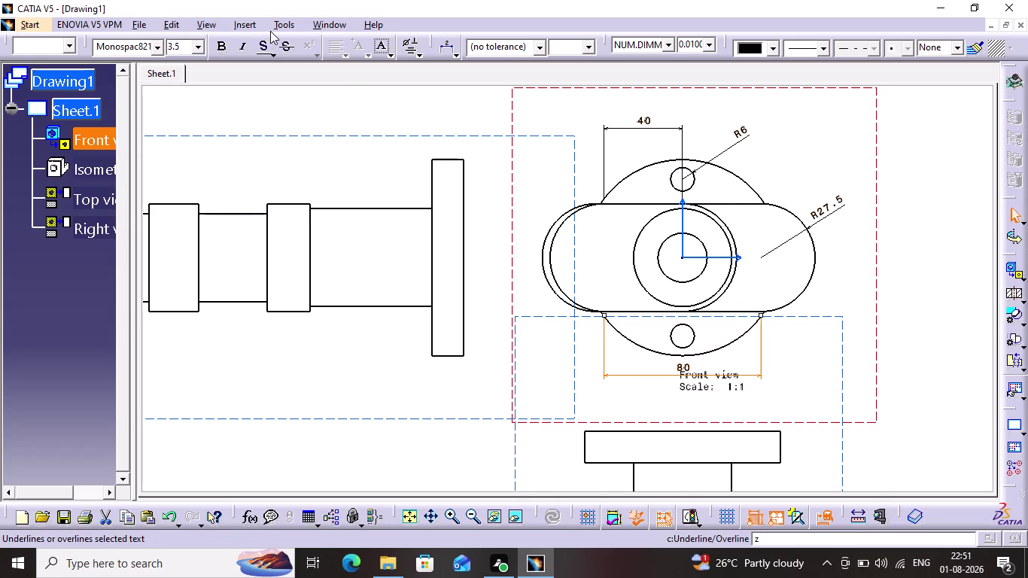
Add an R27.5 radius to the oblong's left rounded end, label at upper left.
click(240, 21)
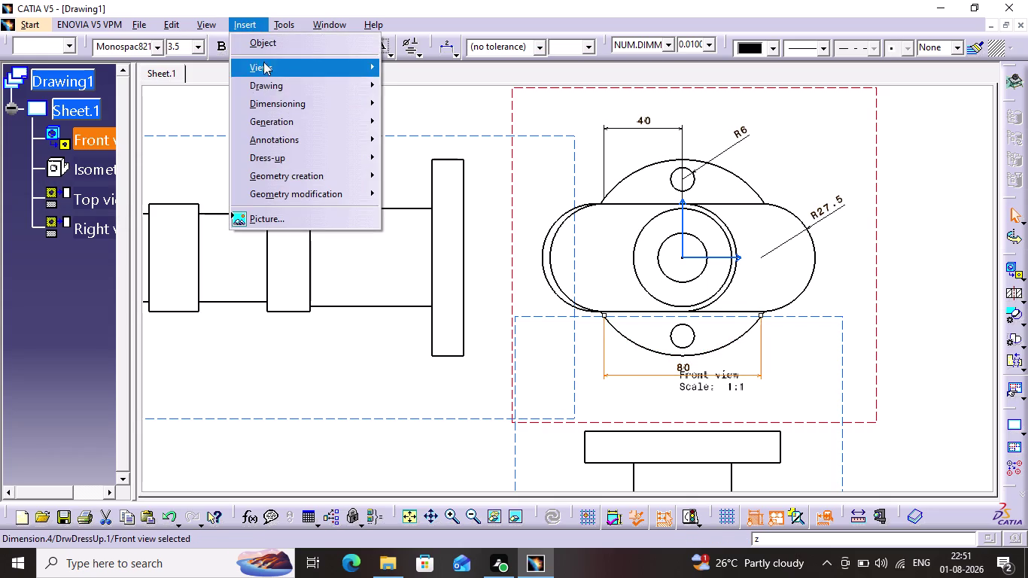
click(284, 106)
click(438, 112)
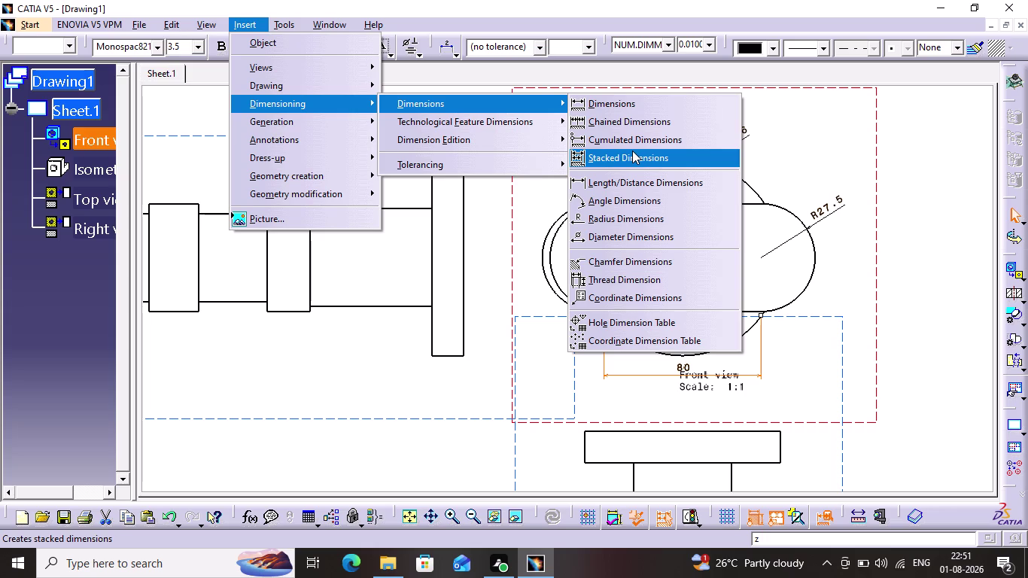
click(622, 107)
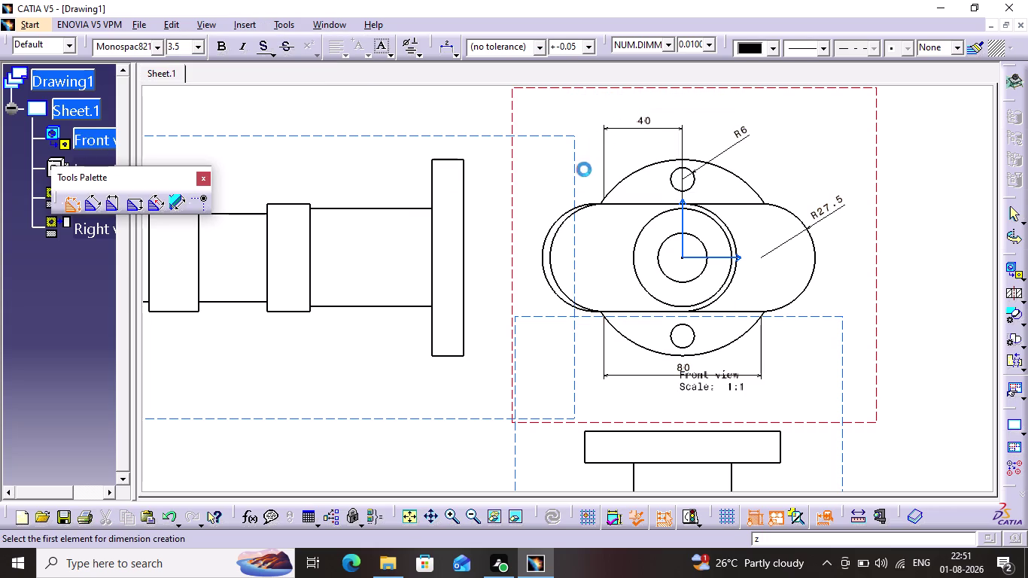
click(560, 213)
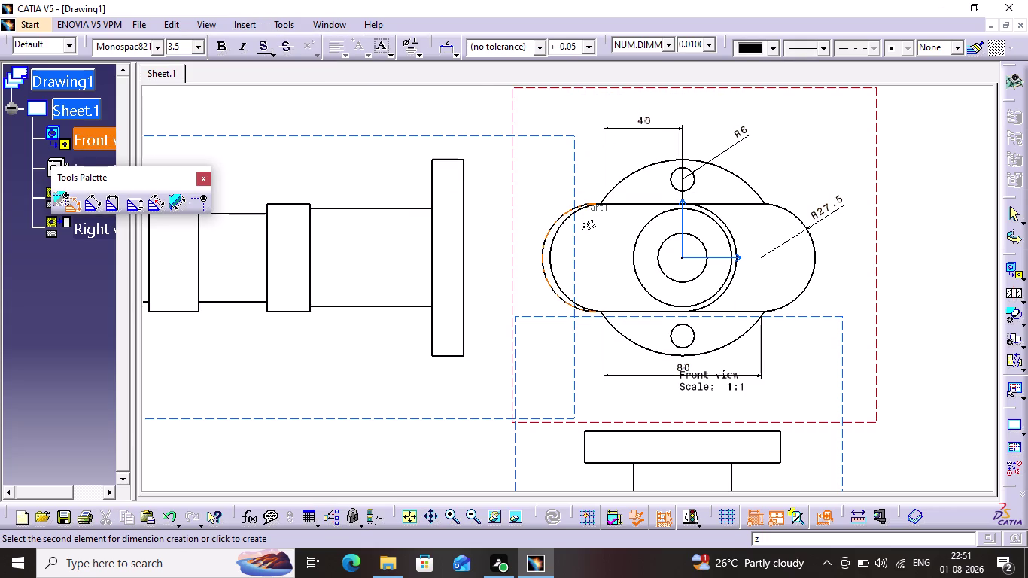
click(544, 180)
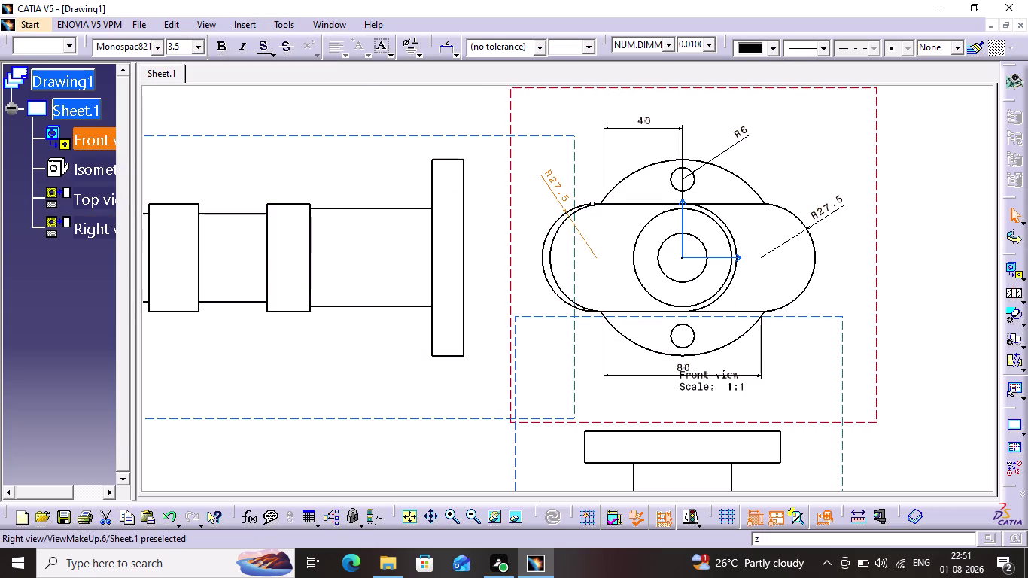
click(582, 120)
middle_drag(587, 155, 615, 151)
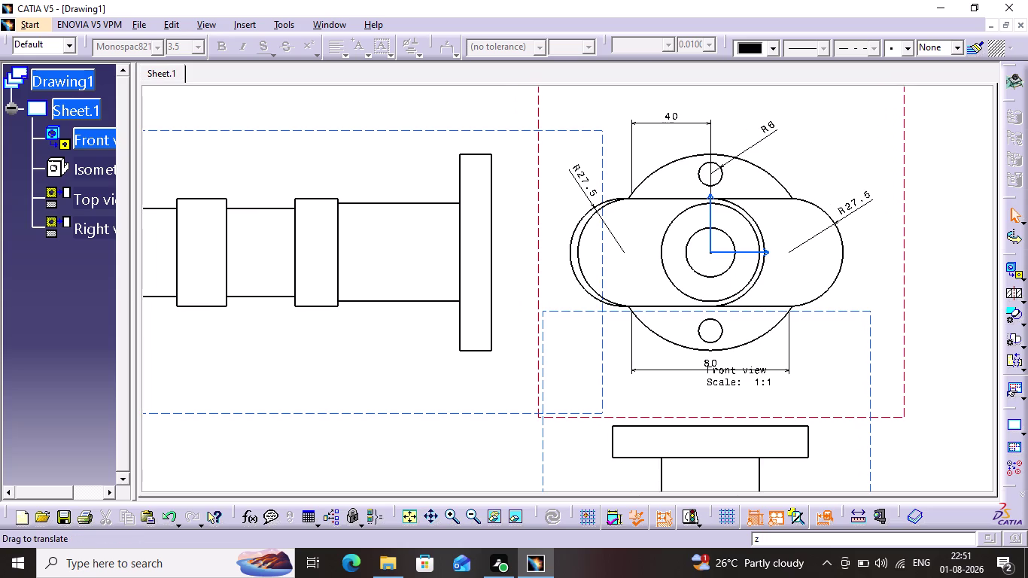
In the right view, dimension the journal between the second and third collars as 50.
middle_drag(615, 151, 917, 185)
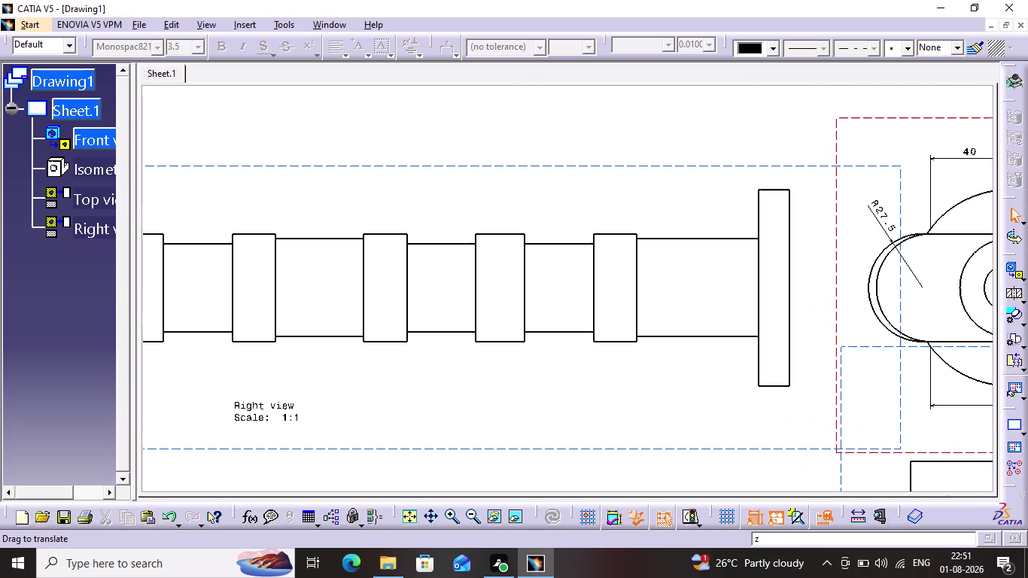
middle_drag(917, 184, 920, 183)
middle_drag(571, 189, 626, 175)
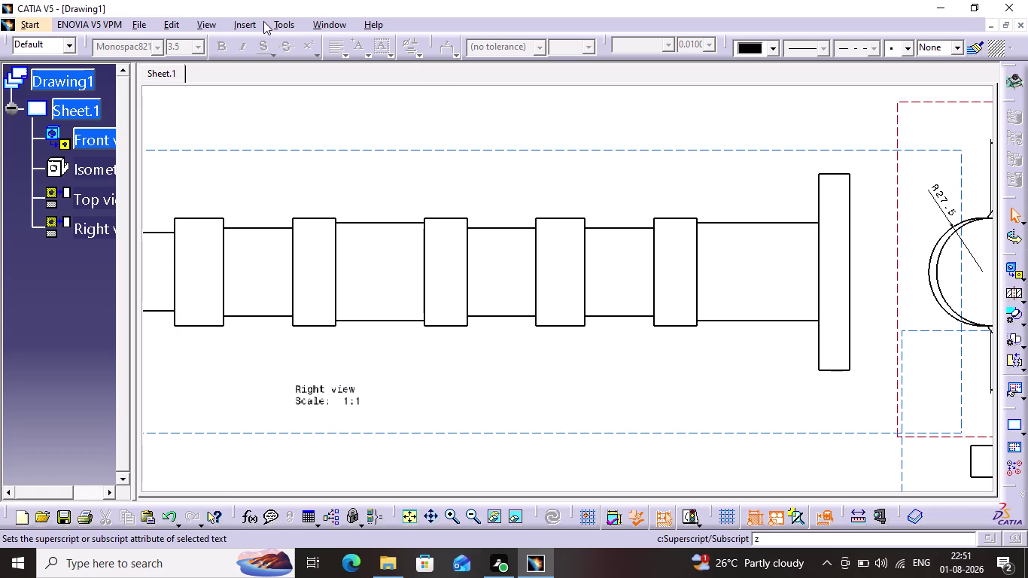
click(240, 22)
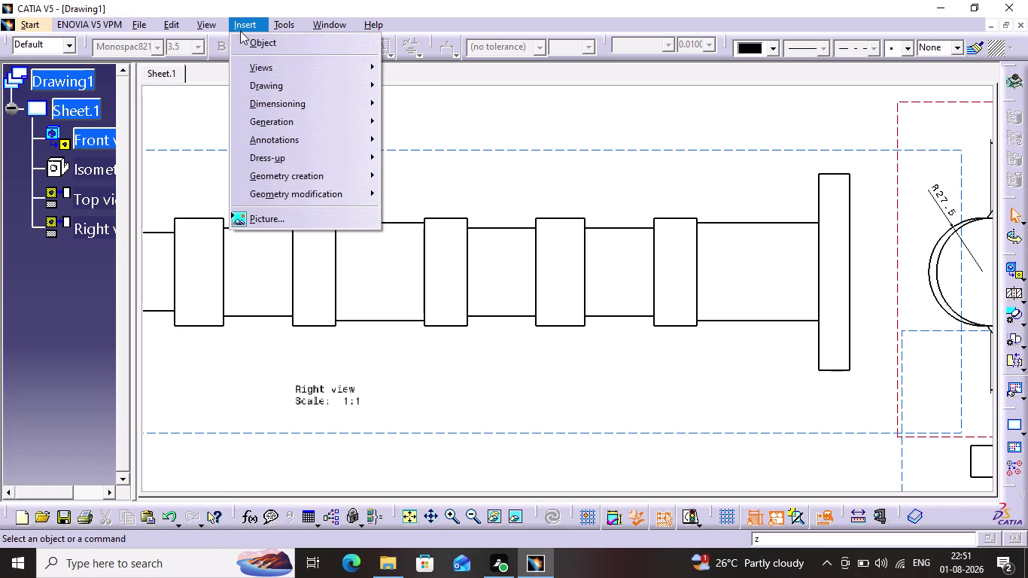
click(302, 111)
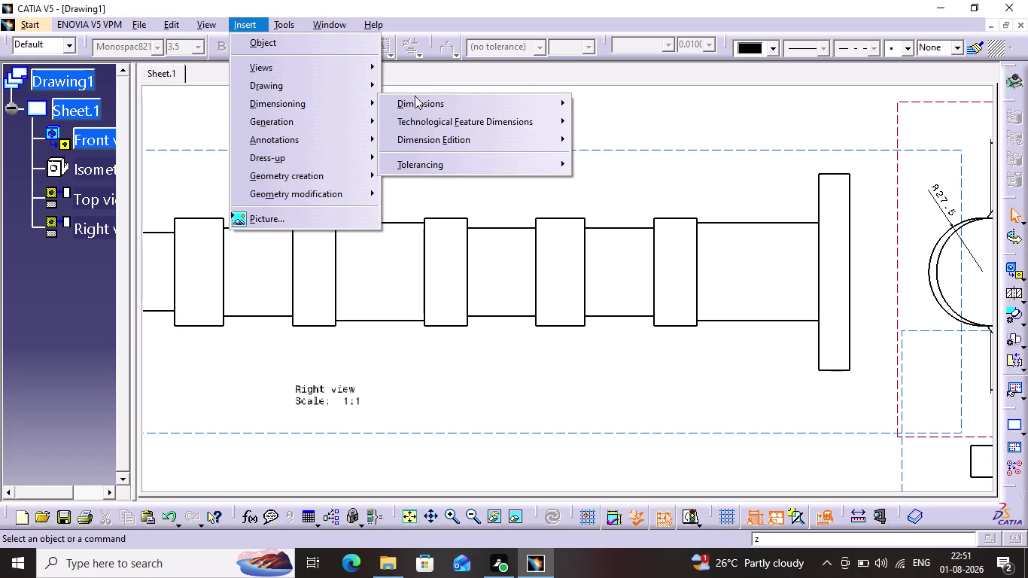
click(373, 104)
click(420, 111)
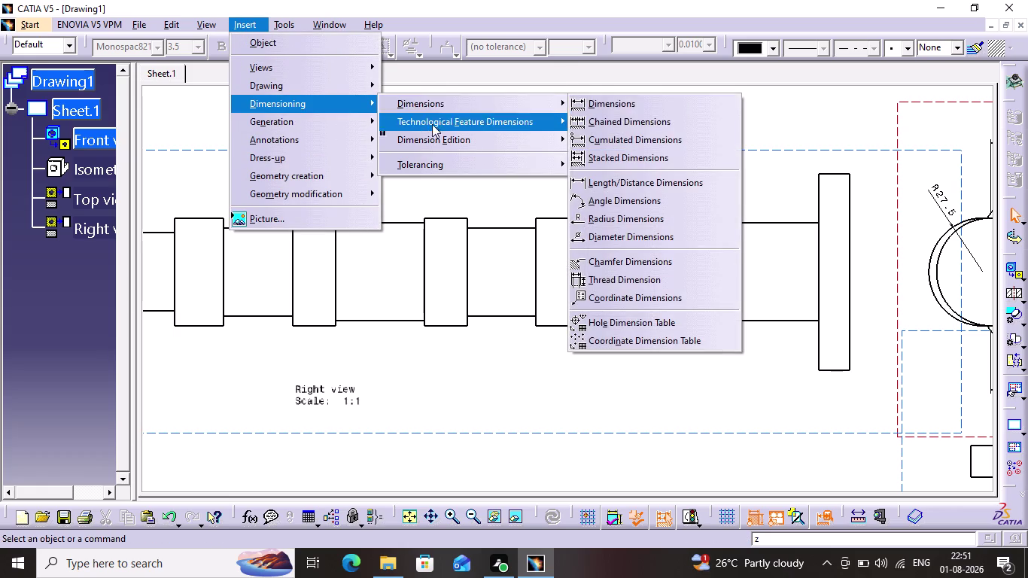
click(605, 106)
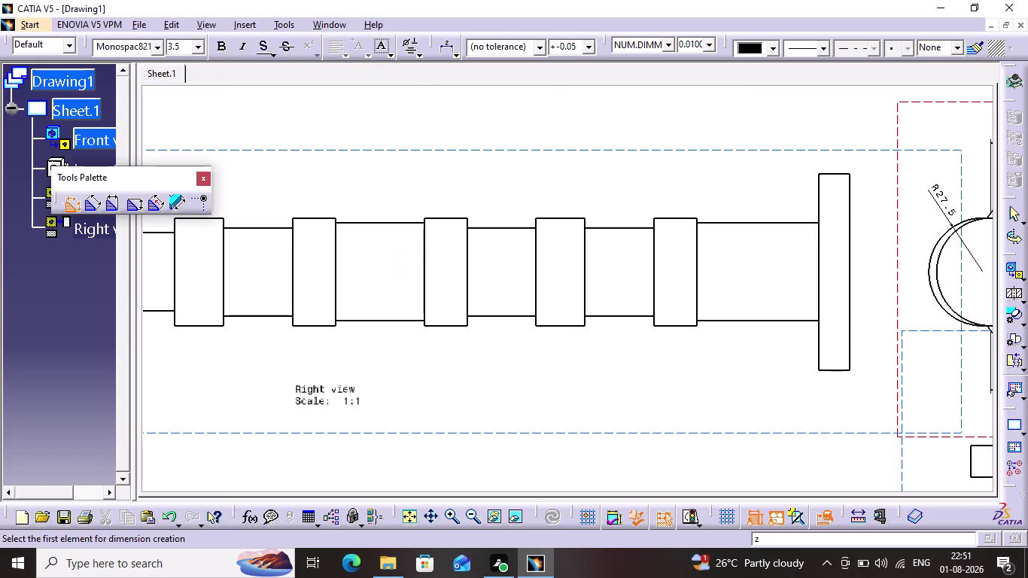
click(395, 222)
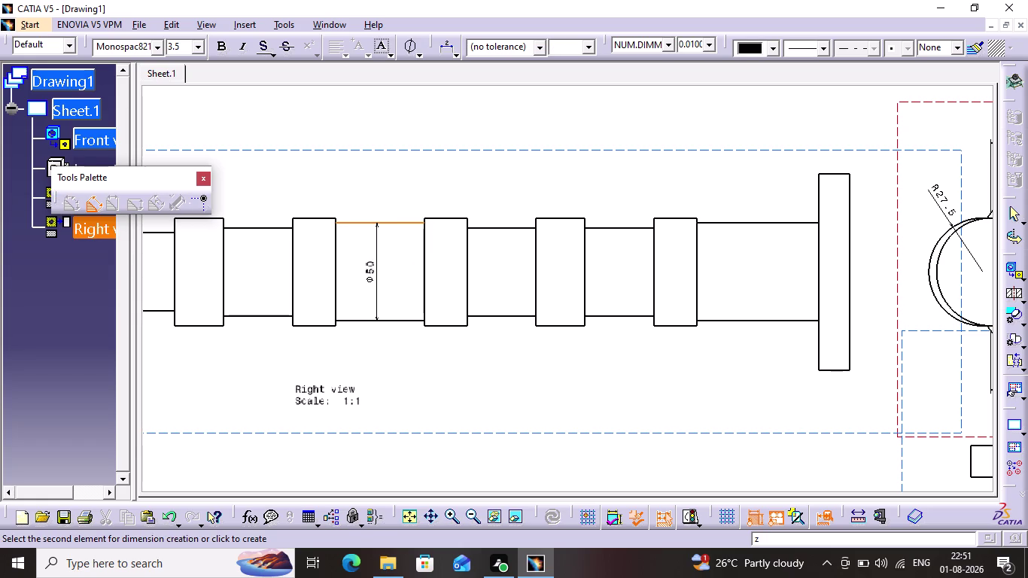
click(376, 318)
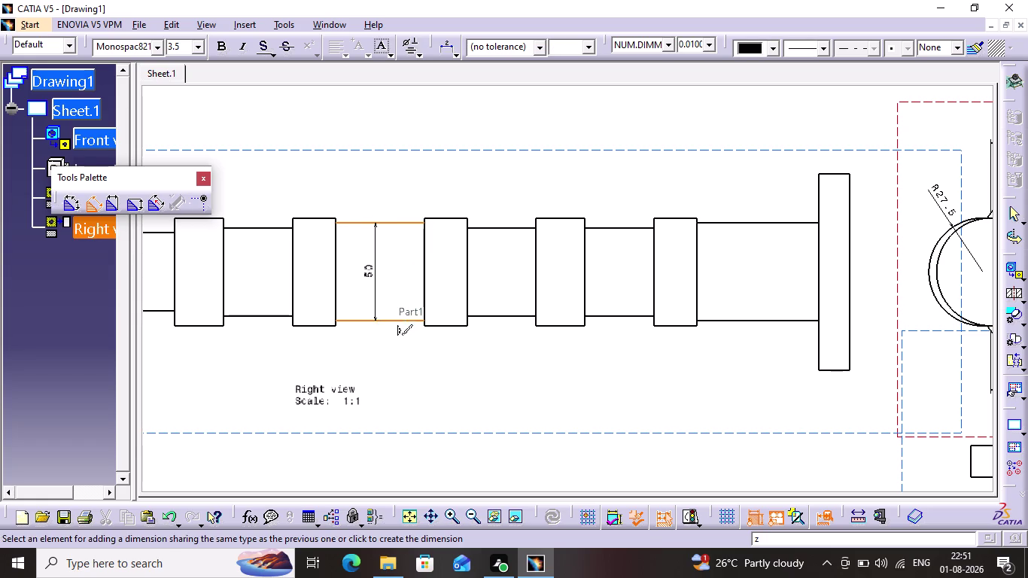
click(369, 355)
click(386, 349)
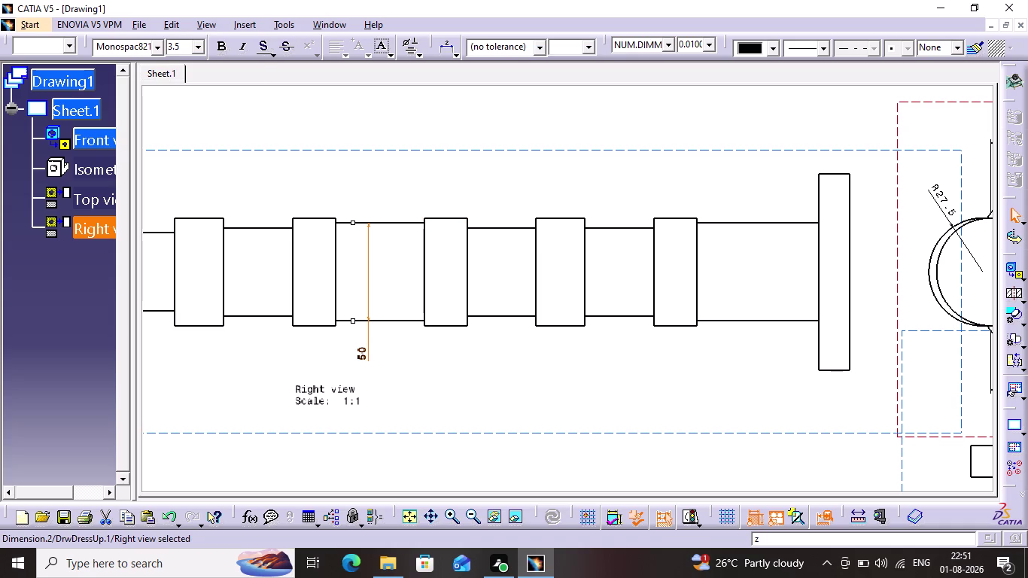
click(259, 24)
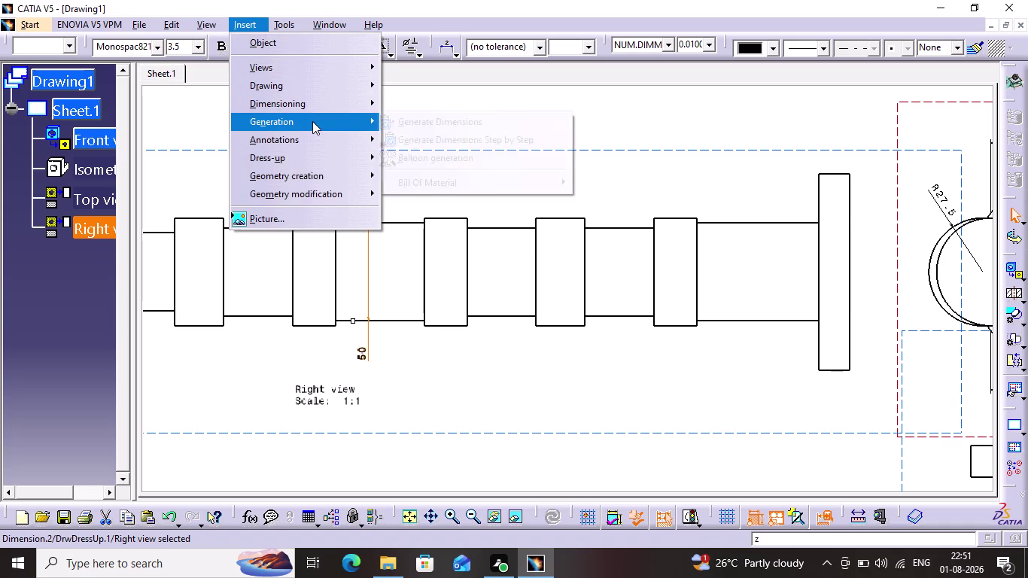
click(312, 109)
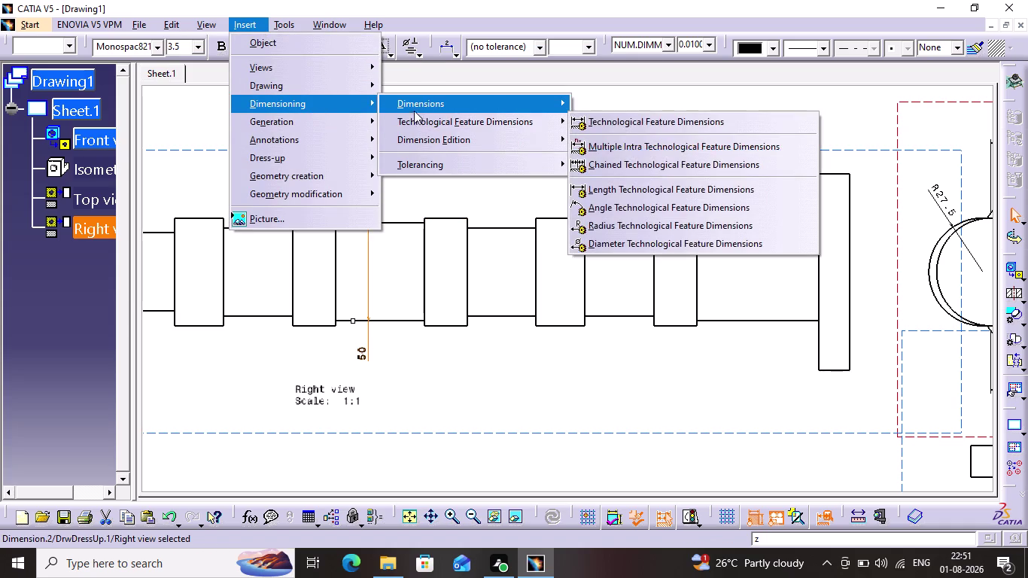
Place a Ø55 diameter dimension above the third collar in the right view.
click(414, 109)
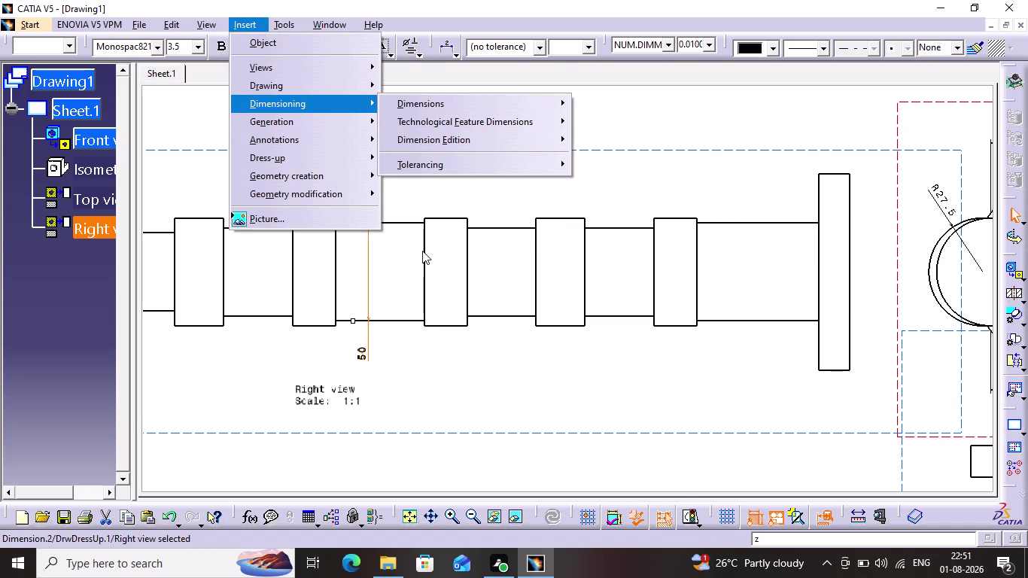
click(459, 111)
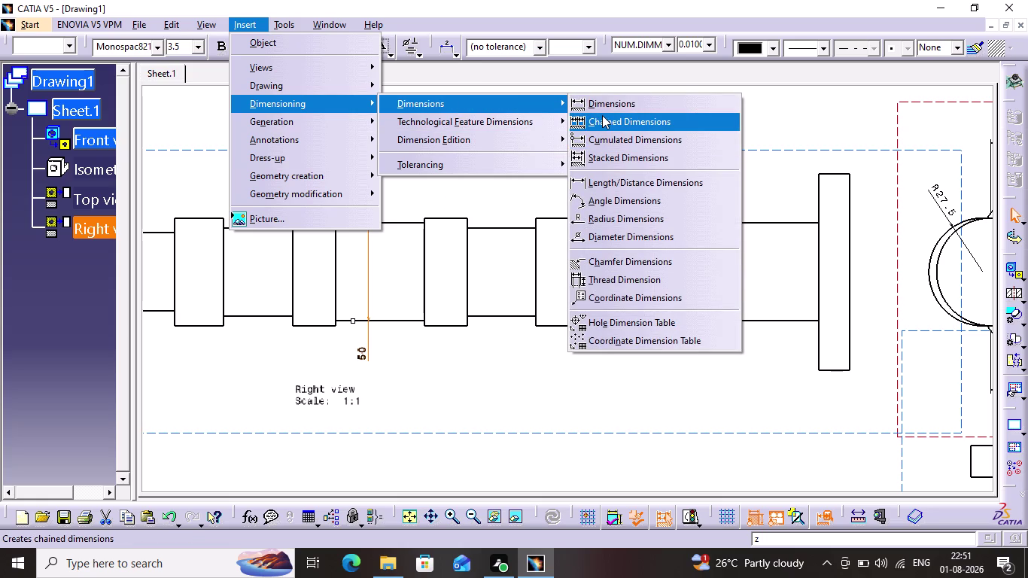
click(607, 109)
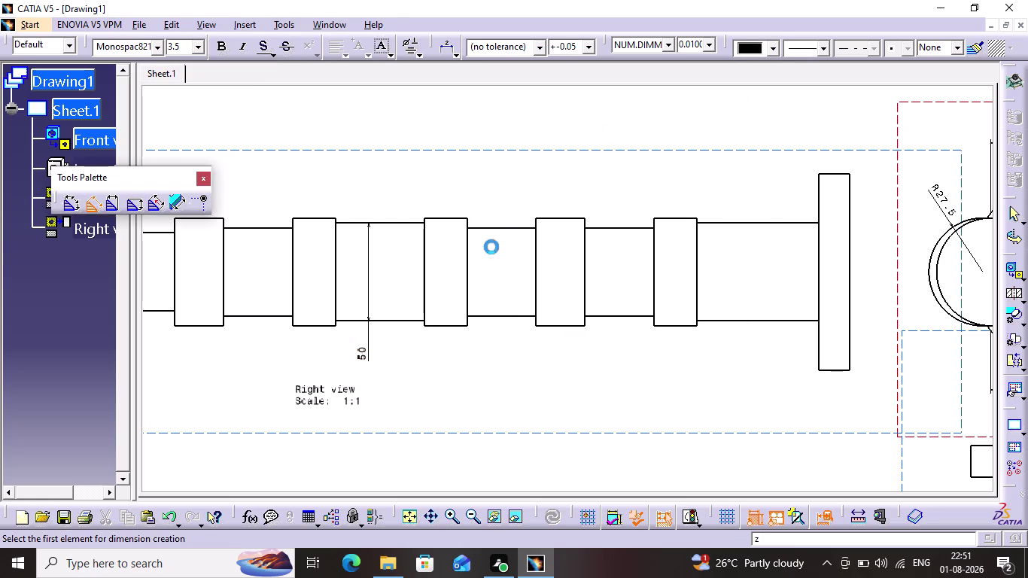
click(468, 255)
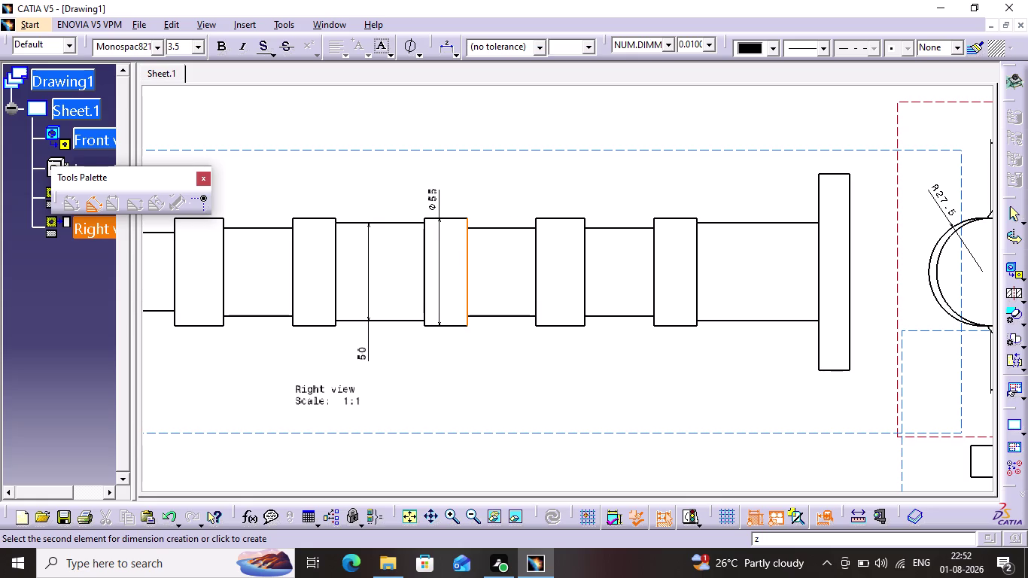
click(461, 185)
Pan and zoom the sheet to show the shaft's left end.
middle_drag(504, 192, 519, 190)
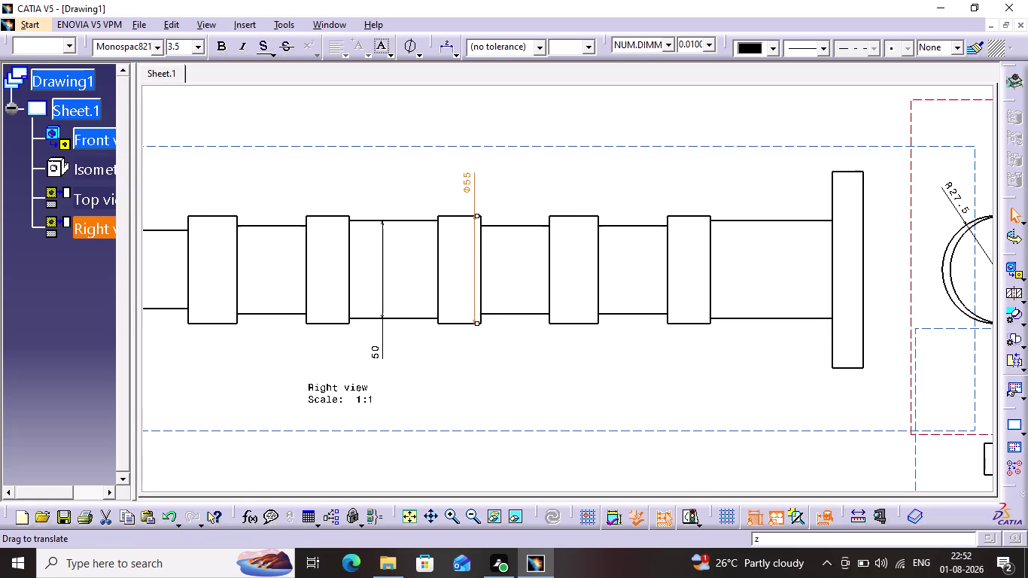
middle_drag(518, 191, 521, 187)
middle_drag(397, 154, 682, 167)
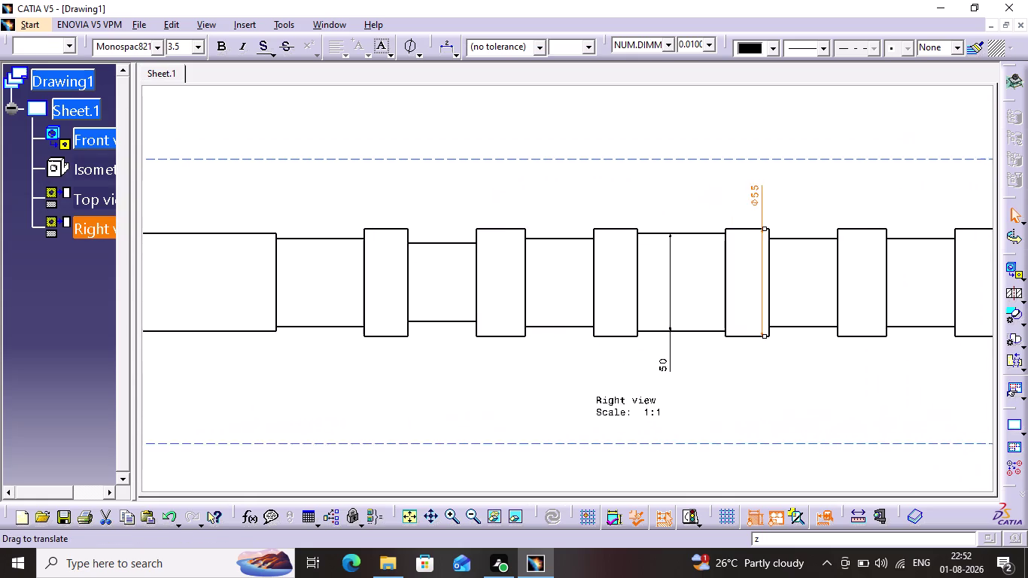
middle_drag(682, 167, 683, 165)
scroll(up, 3)
middle_drag(375, 231, 558, 193)
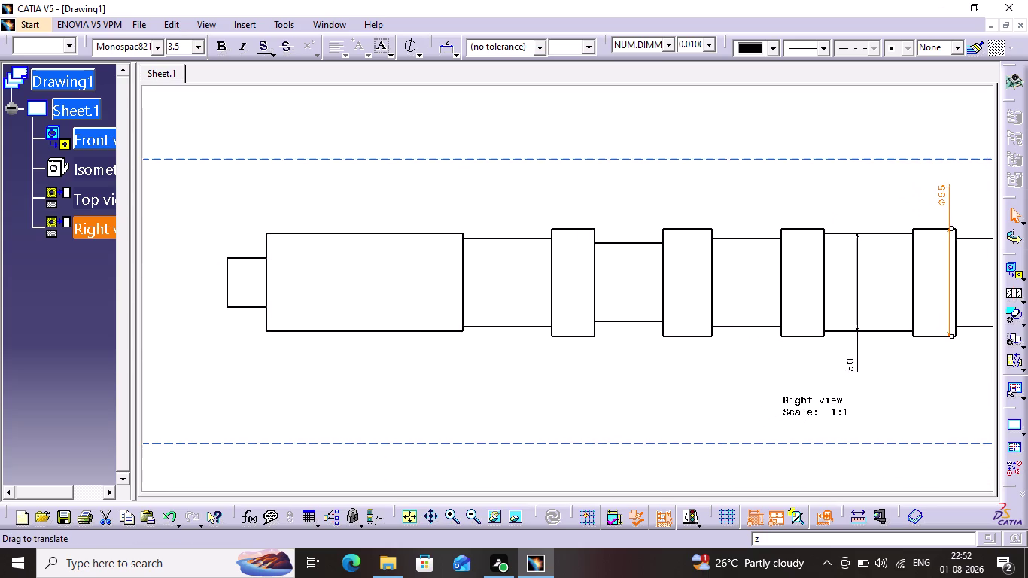
middle_drag(559, 193, 561, 192)
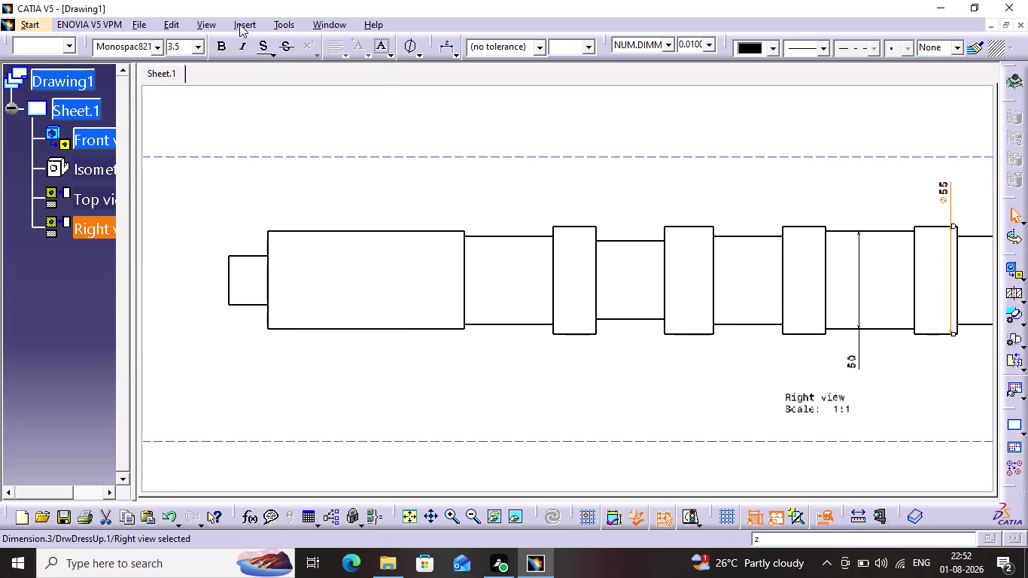
Place a Ø50 diameter dimension below the long journal at the shaft's left end.
click(240, 25)
click(290, 88)
click(293, 99)
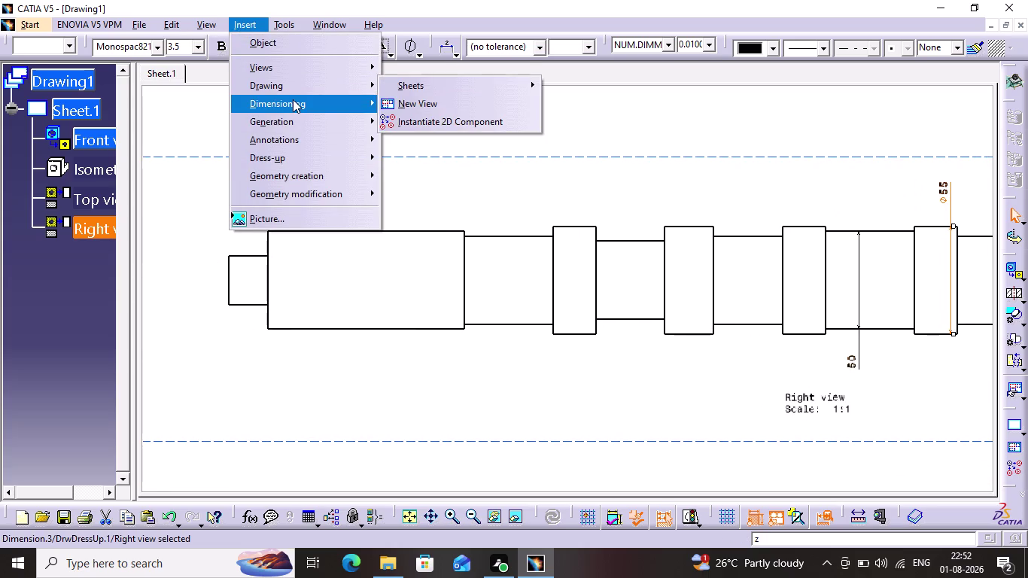
click(404, 107)
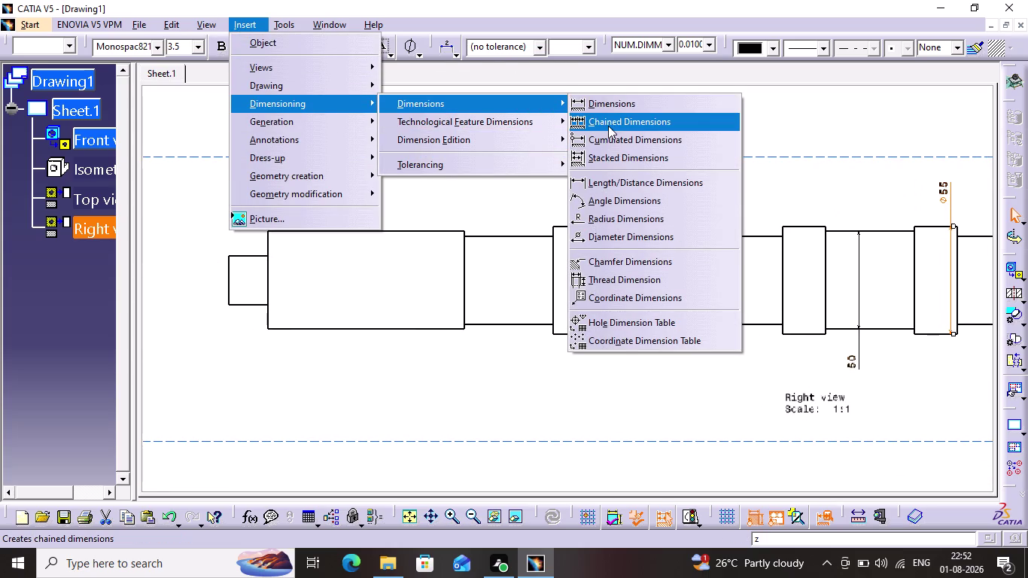
click(612, 107)
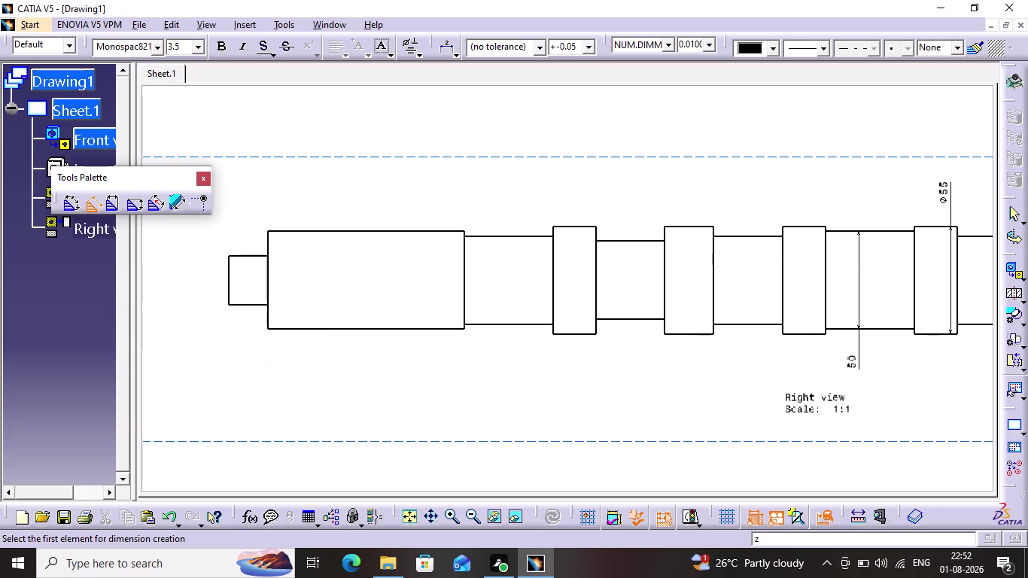
click(332, 330)
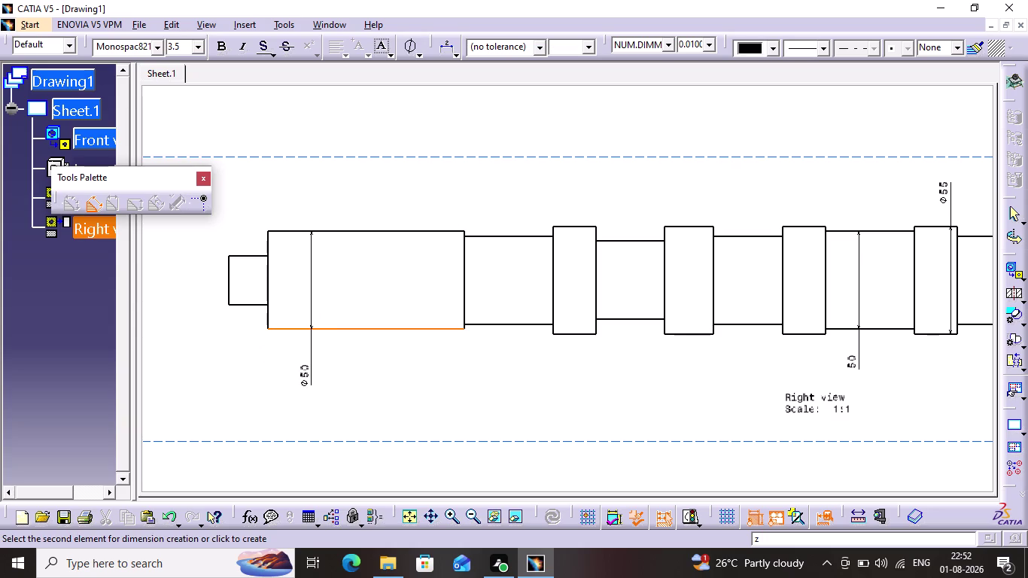
click(338, 352)
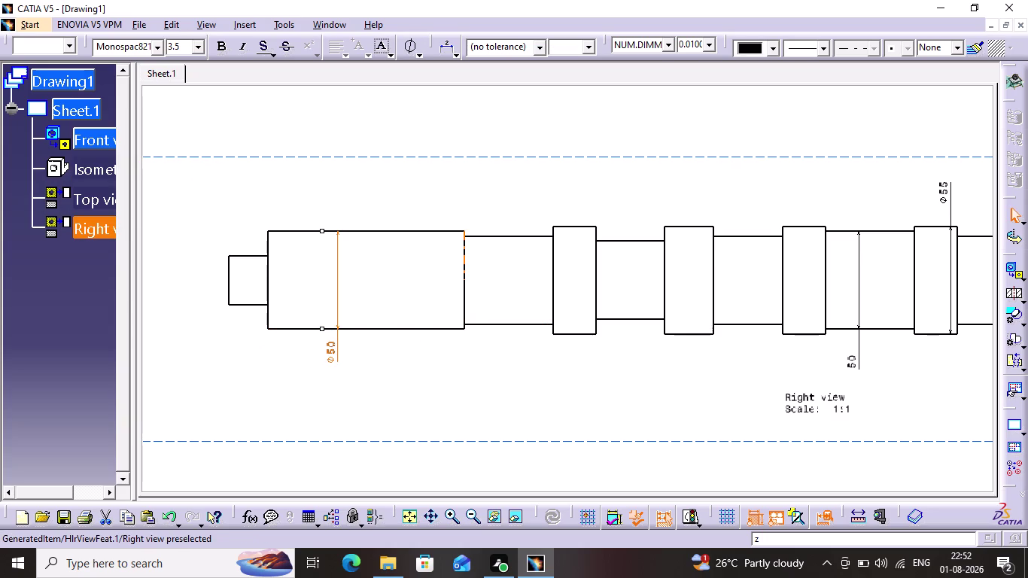
middle_drag(517, 408, 512, 410)
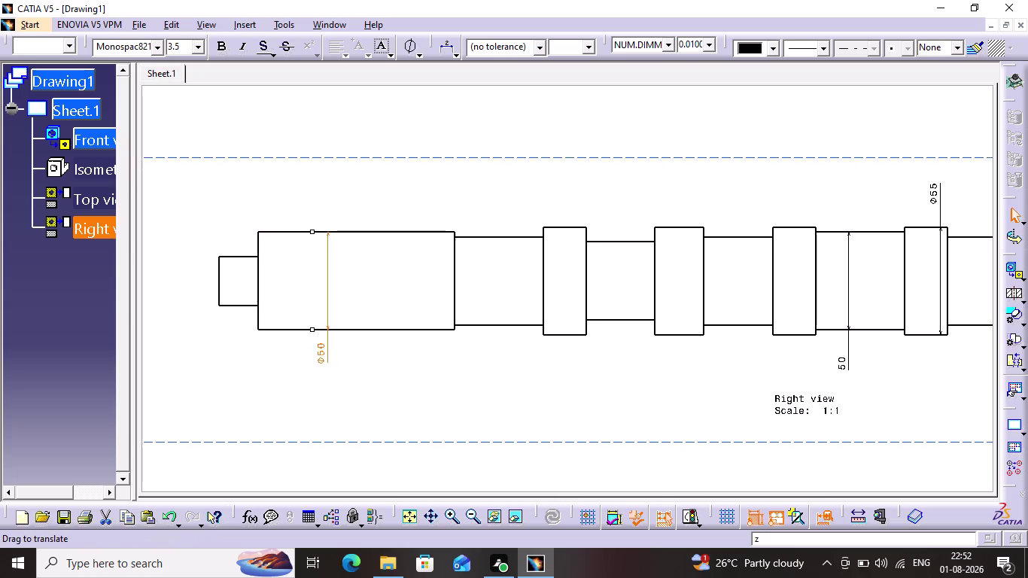
Pan and zoom across the sheet to centre the vertical crankshaft view.
middle_drag(511, 410, 441, 14)
scroll(up, 3)
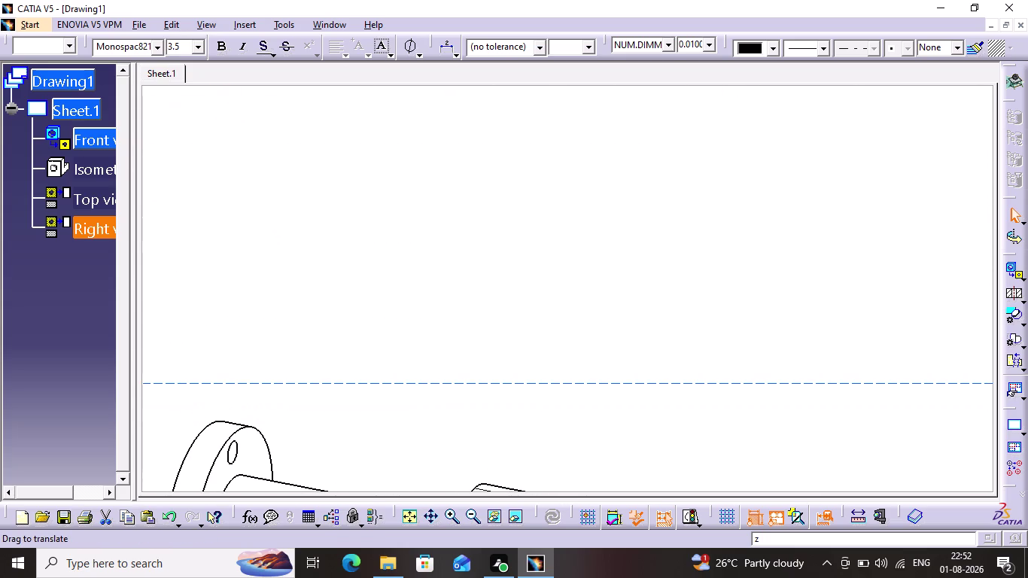
middle_drag(479, 275, 122, 184)
middle_drag(683, 226, 244, 204)
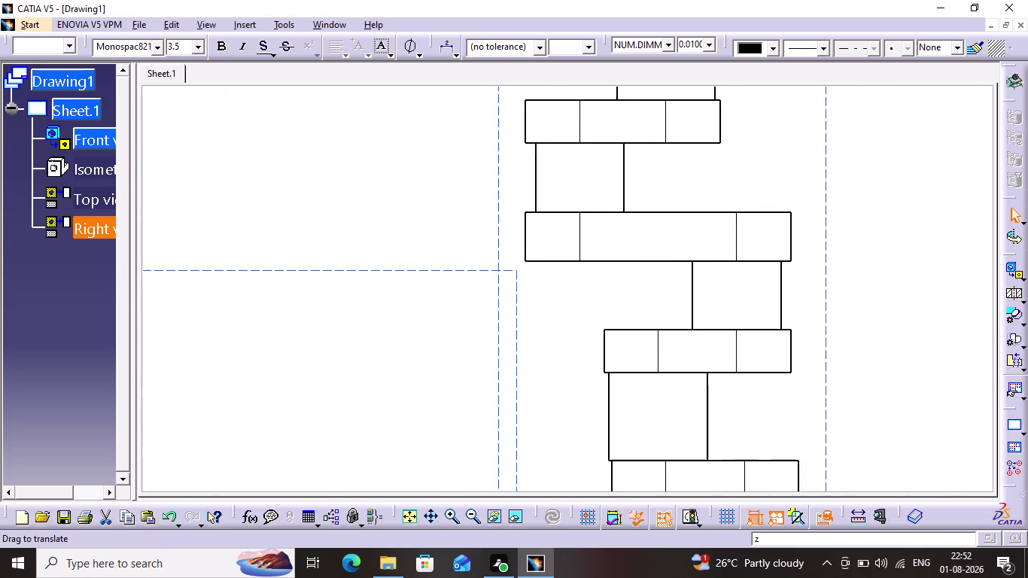
middle_drag(244, 204, 151, 396)
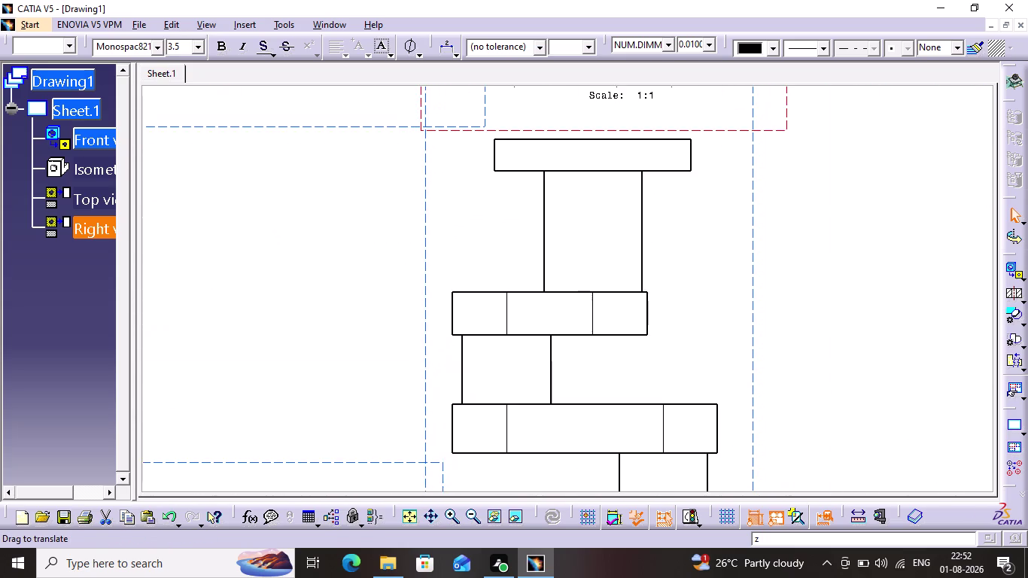
middle_drag(150, 396, 136, 215)
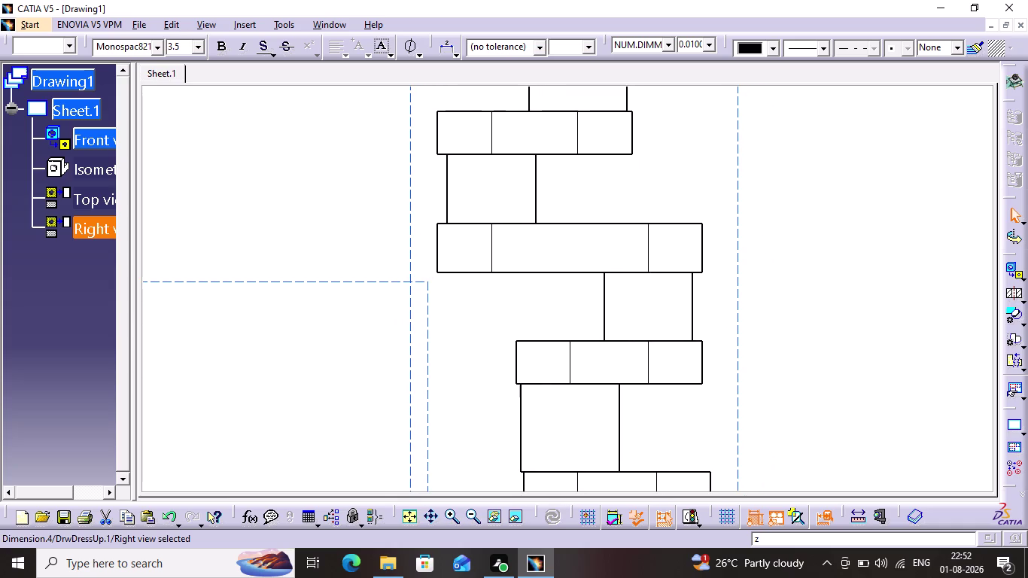
middle_drag(136, 215, 141, 227)
scroll(up, 3)
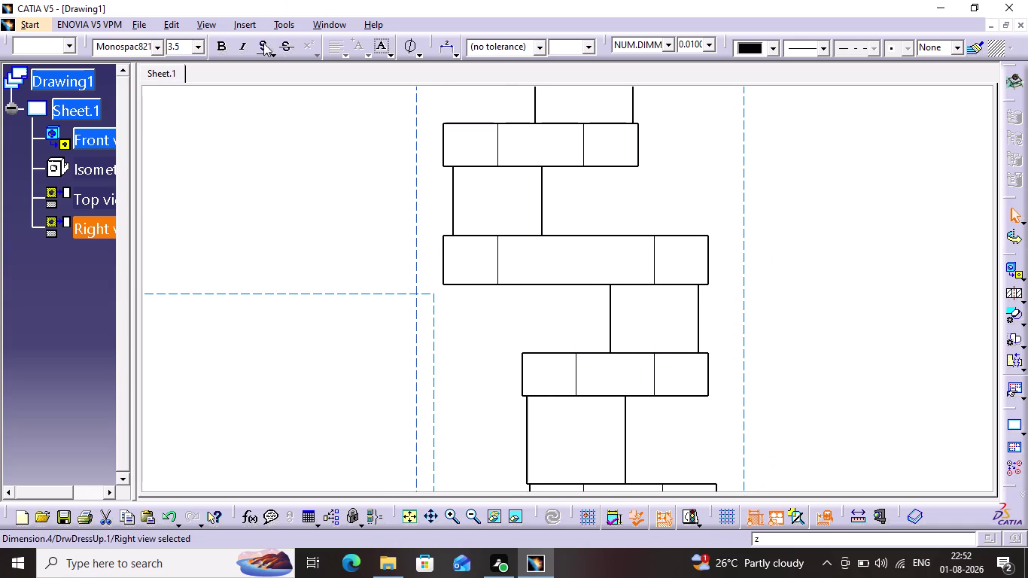
click(251, 22)
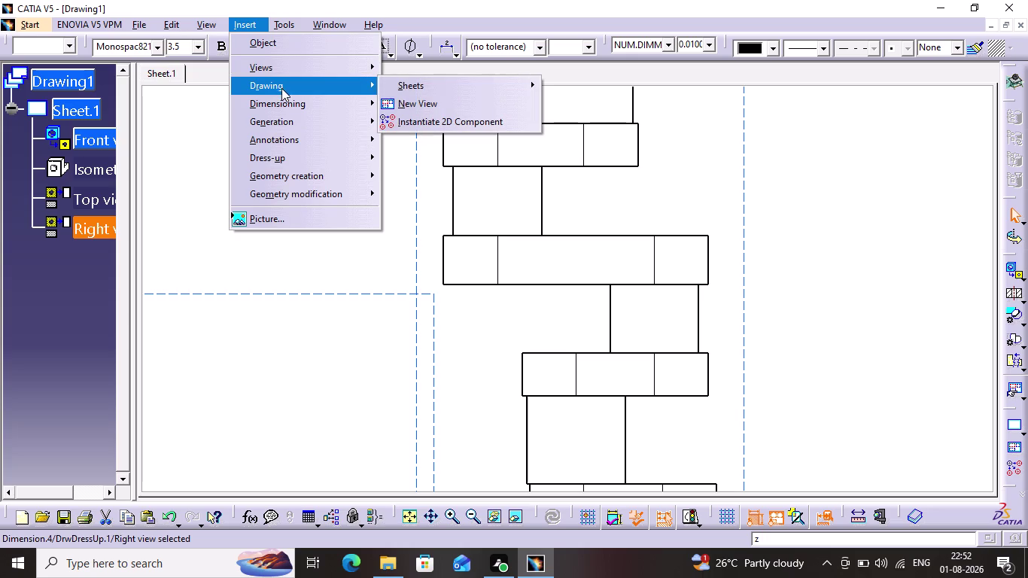
Dimension the middle web's thickness as 25, placed to its right.
click(292, 102)
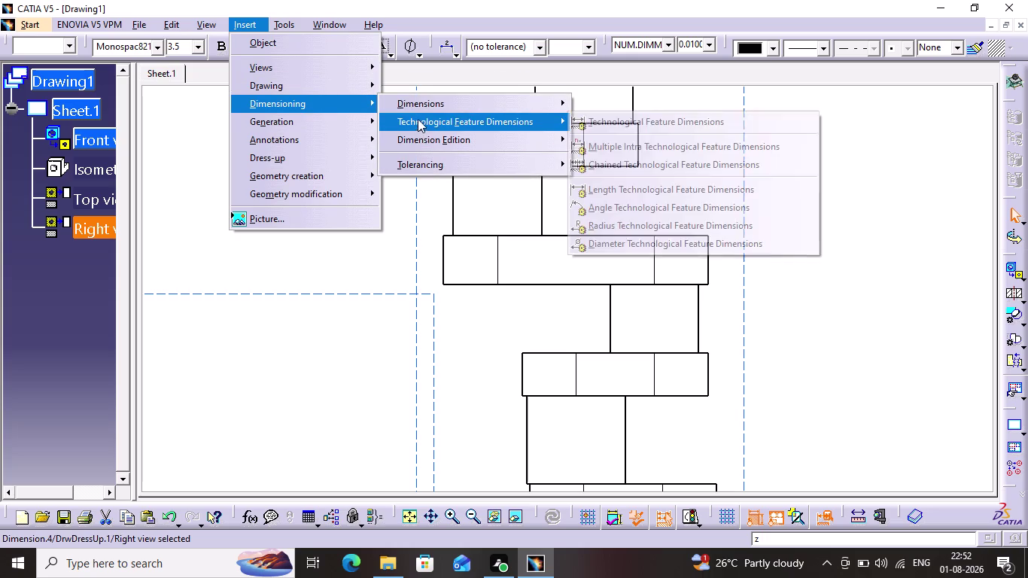
click(422, 103)
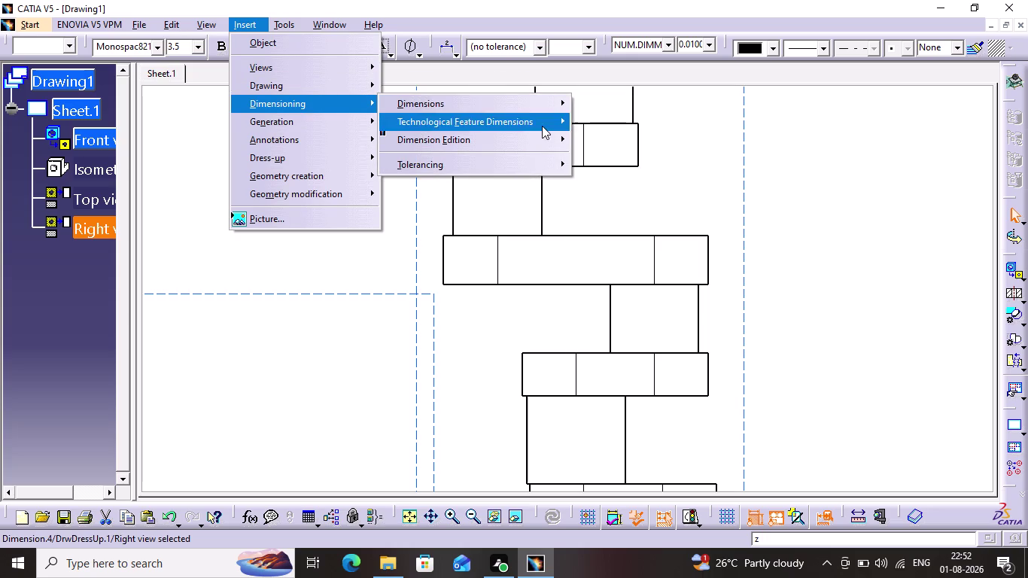
click(547, 102)
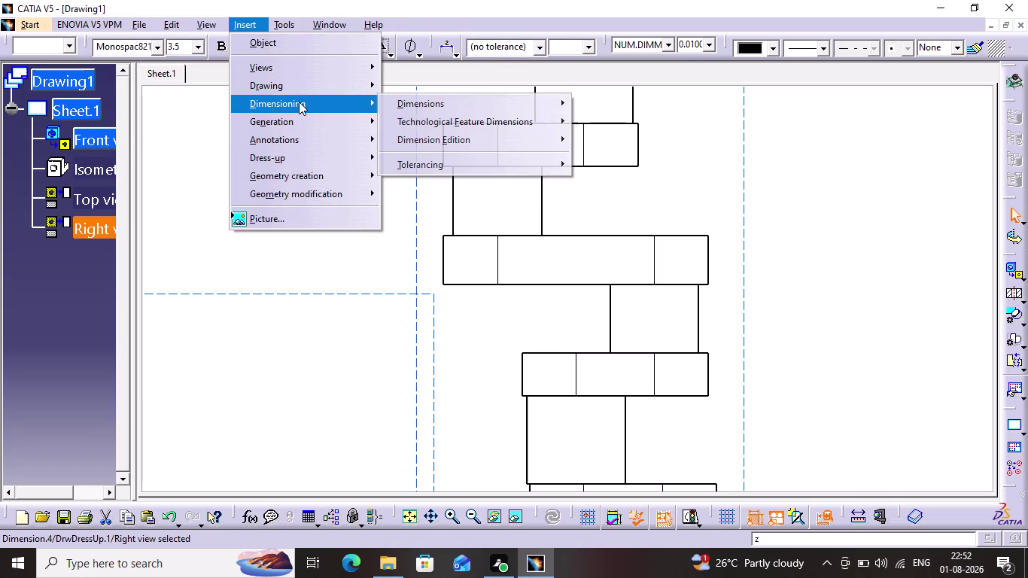
click(400, 112)
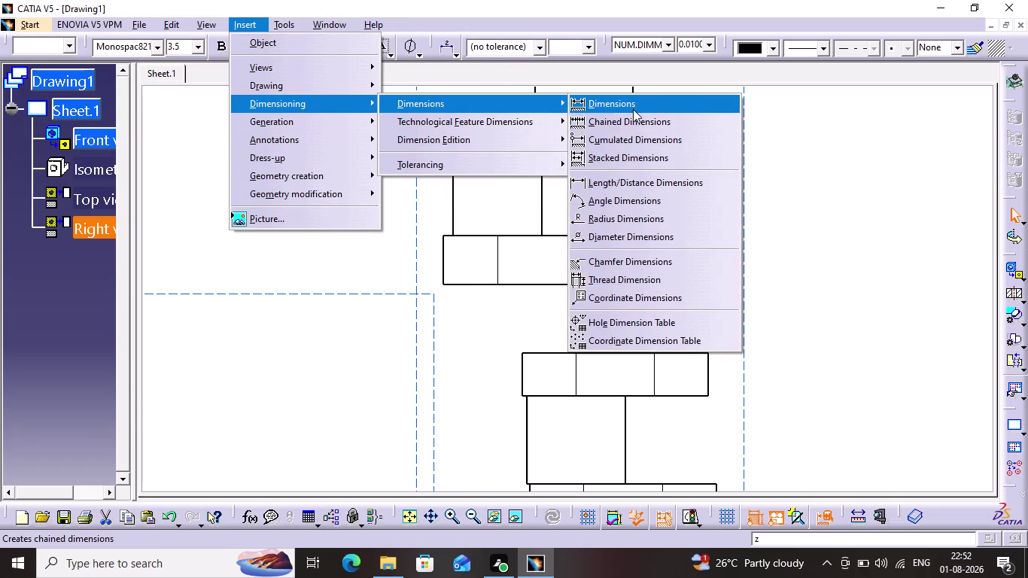
click(633, 109)
click(583, 235)
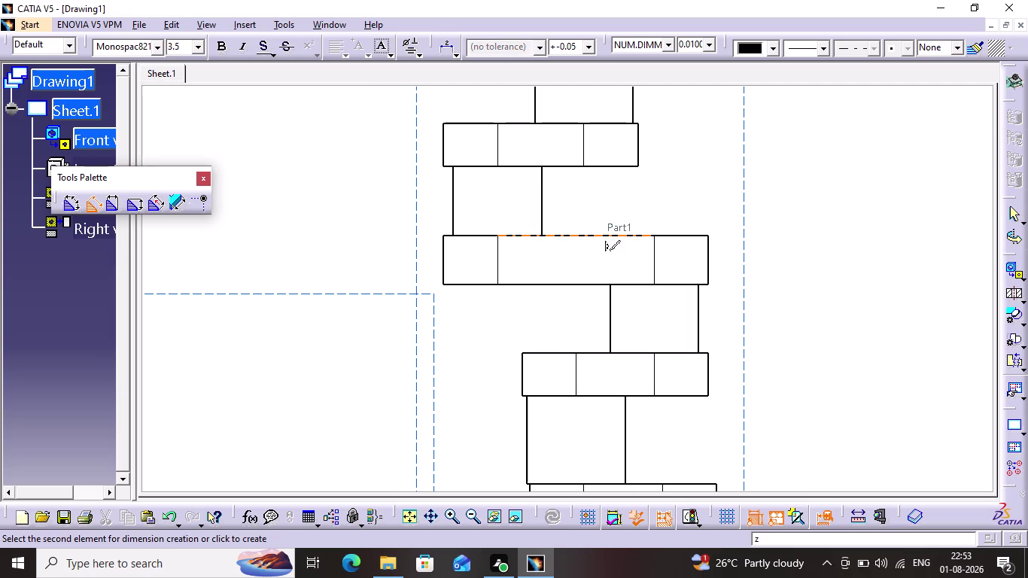
click(570, 286)
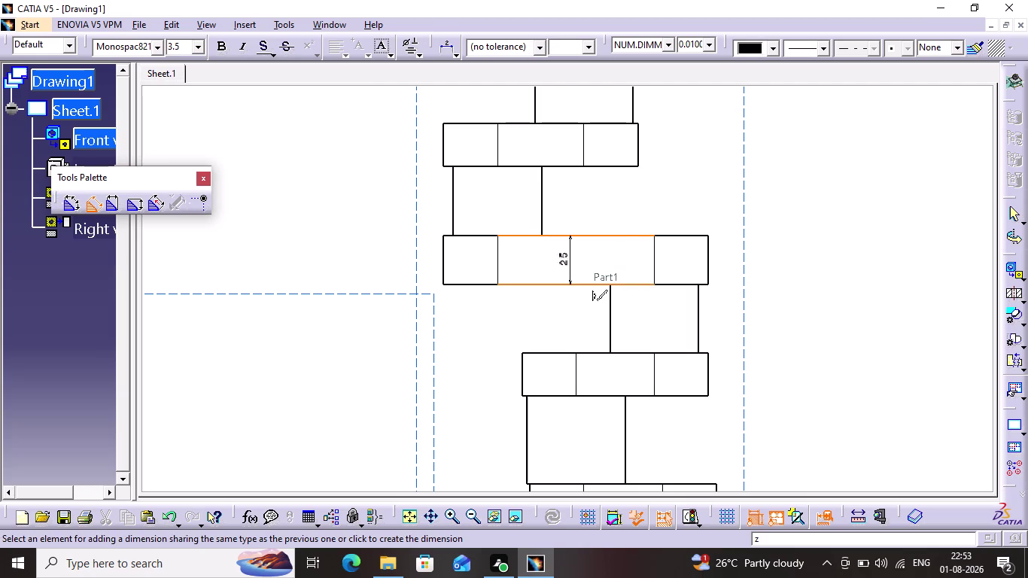
click(761, 269)
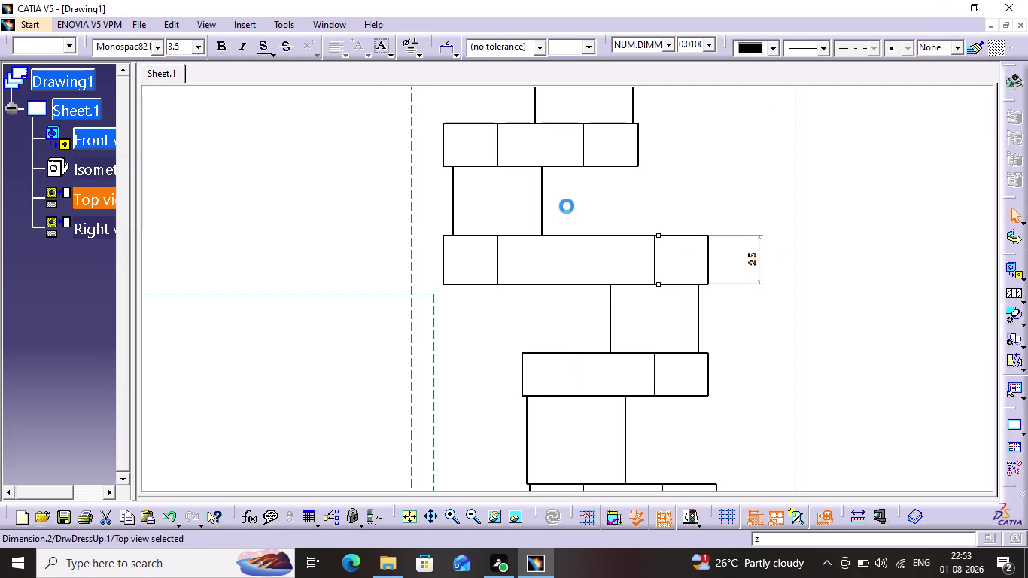
Dimension the top web's thickness as 22, placed to its left.
click(259, 29)
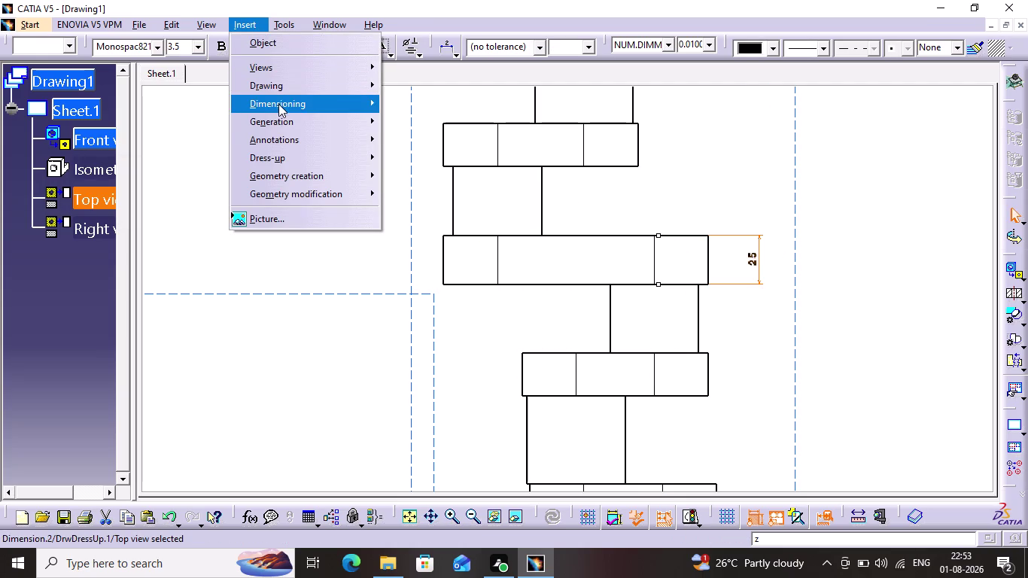
click(279, 104)
click(414, 106)
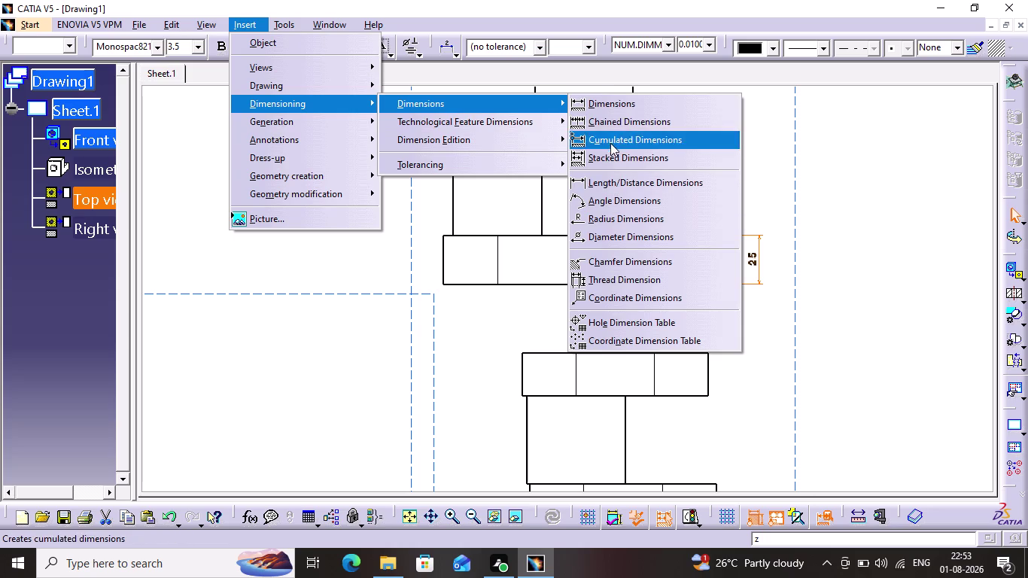
click(611, 107)
click(558, 166)
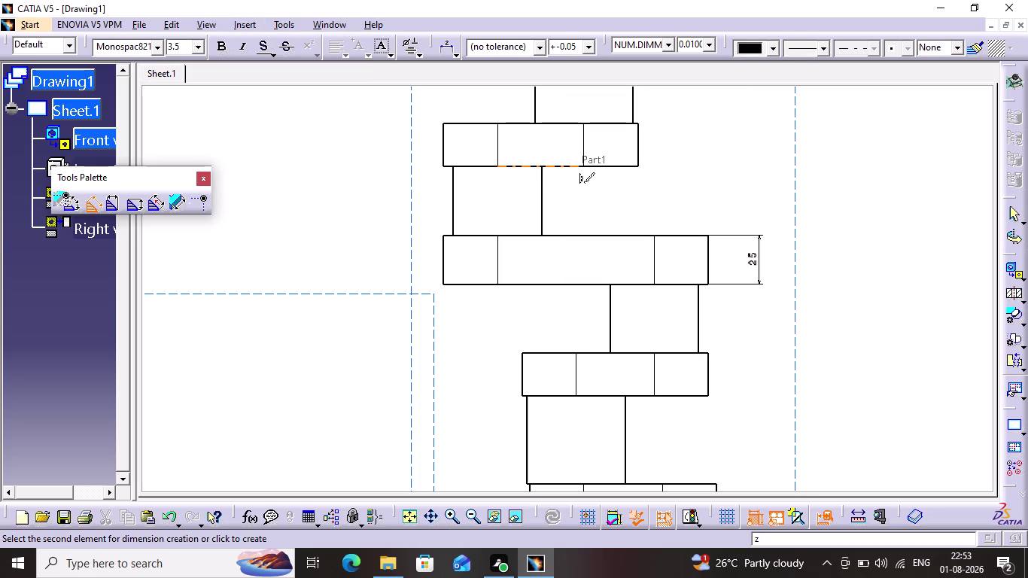
click(553, 122)
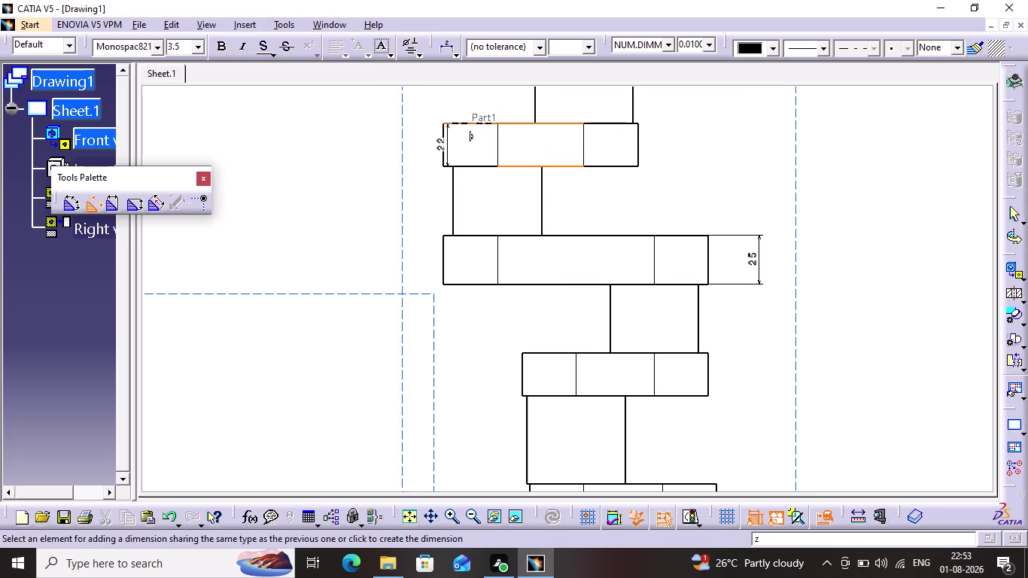
click(423, 124)
click(616, 201)
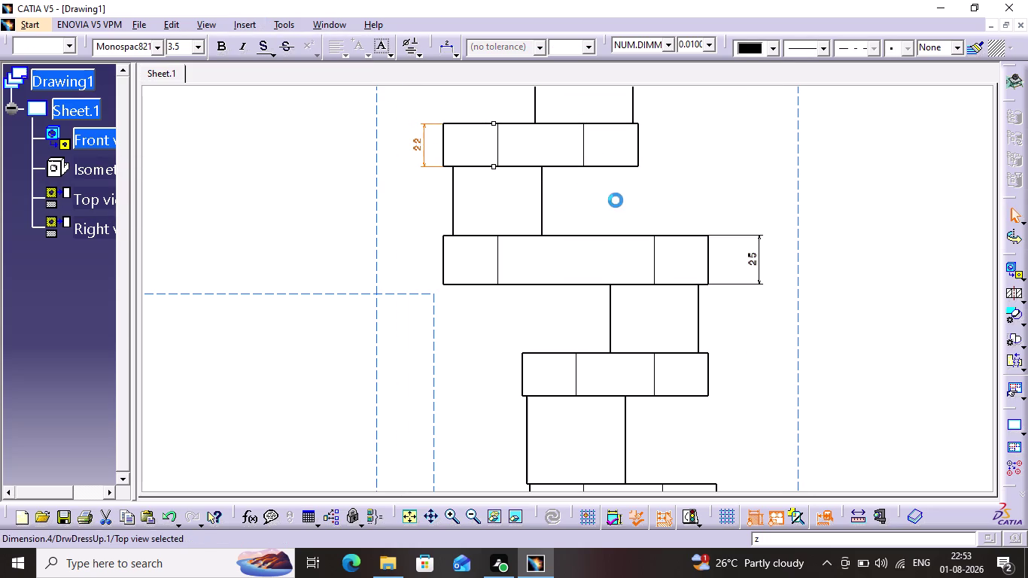
middle_drag(635, 196, 725, 118)
Dimension the shaft segment between the top and middle webs as 35, on the left.
scroll(up, 3)
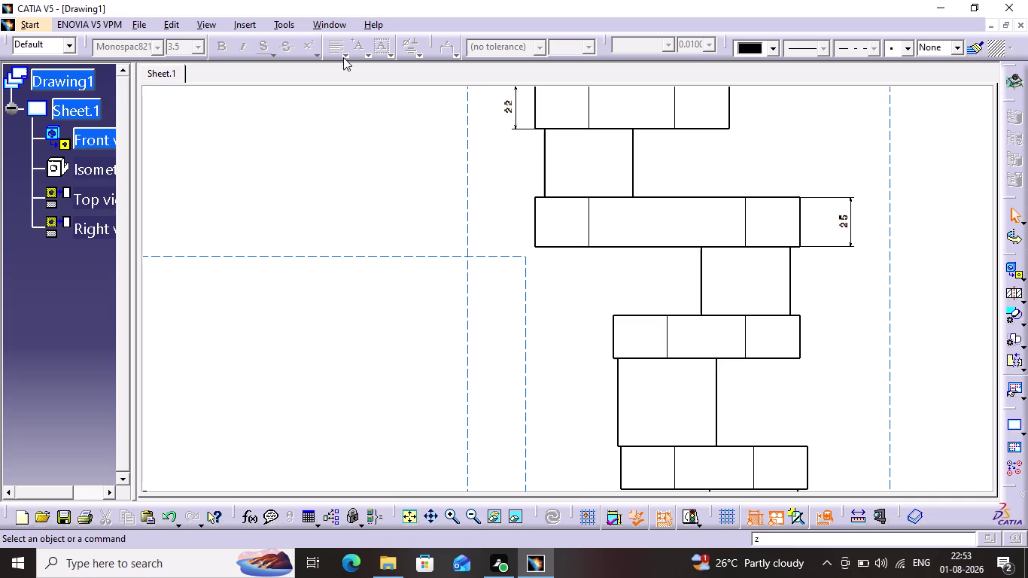
click(253, 29)
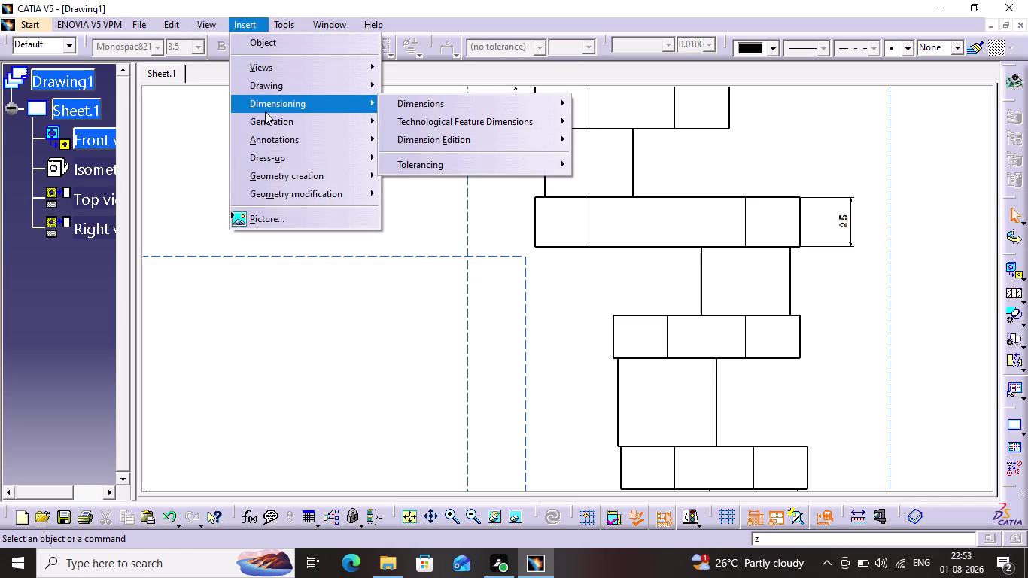
click(295, 98)
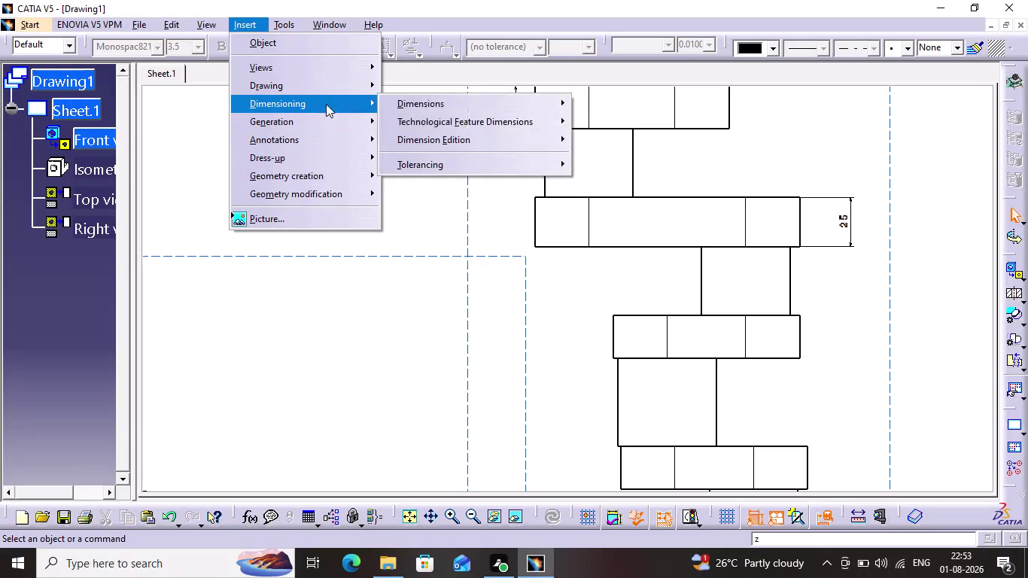
click(461, 99)
click(627, 106)
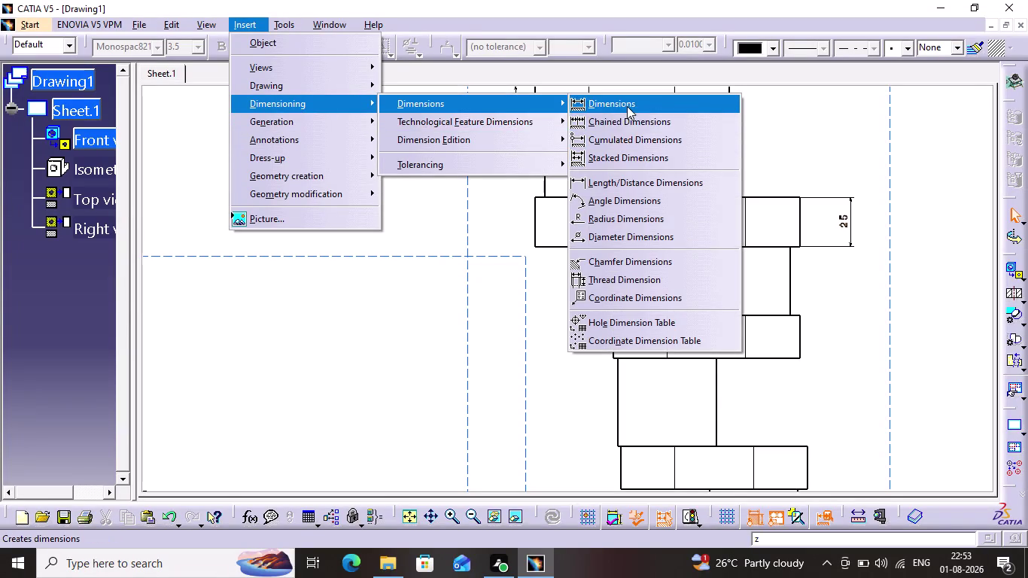
click(547, 149)
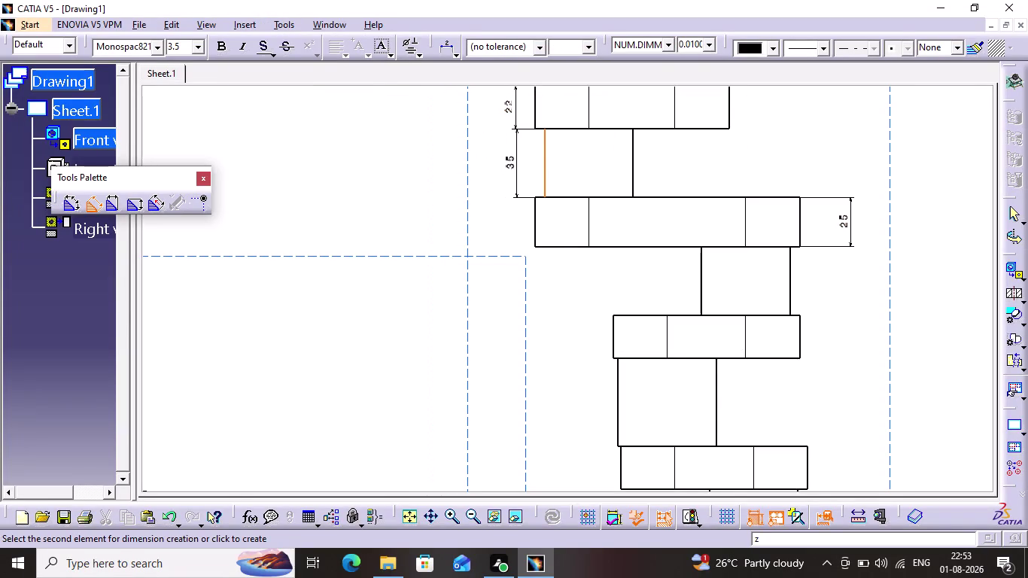
click(519, 169)
click(532, 165)
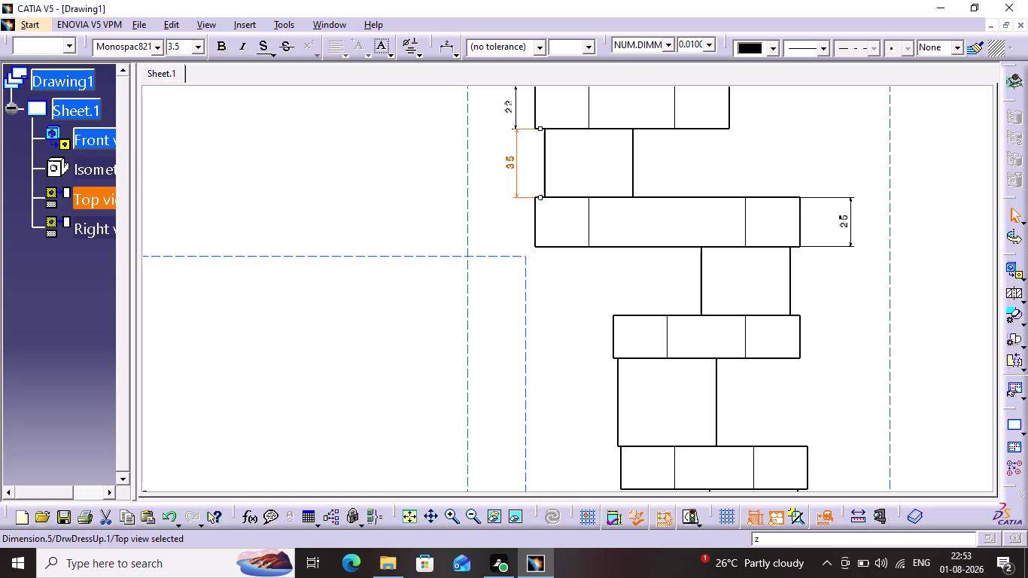
click(665, 181)
Pan down the sheet to the lower, undimensioned shaft sections of the vertical view.
middle_drag(691, 179, 702, 156)
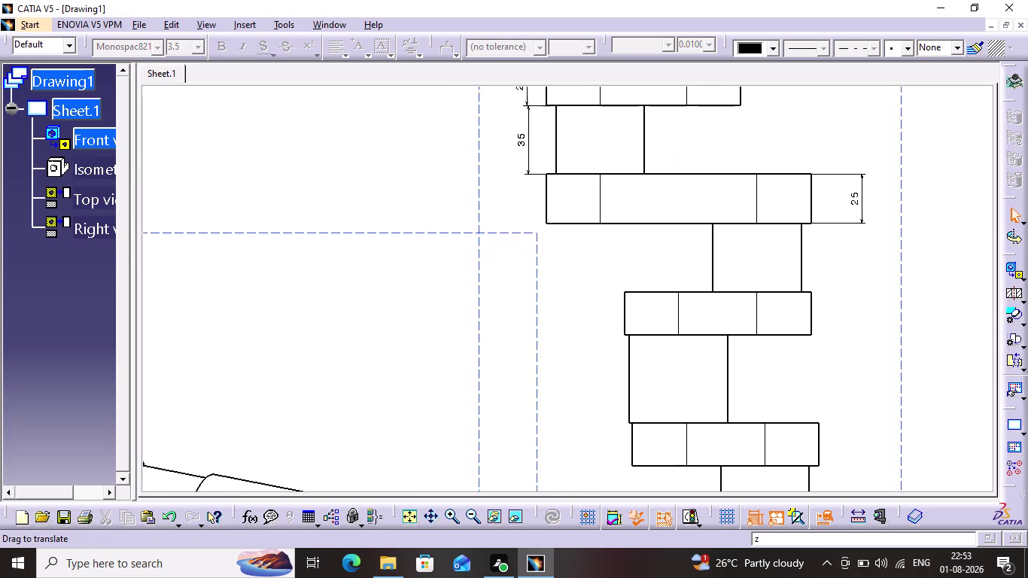
middle_drag(703, 156, 711, 79)
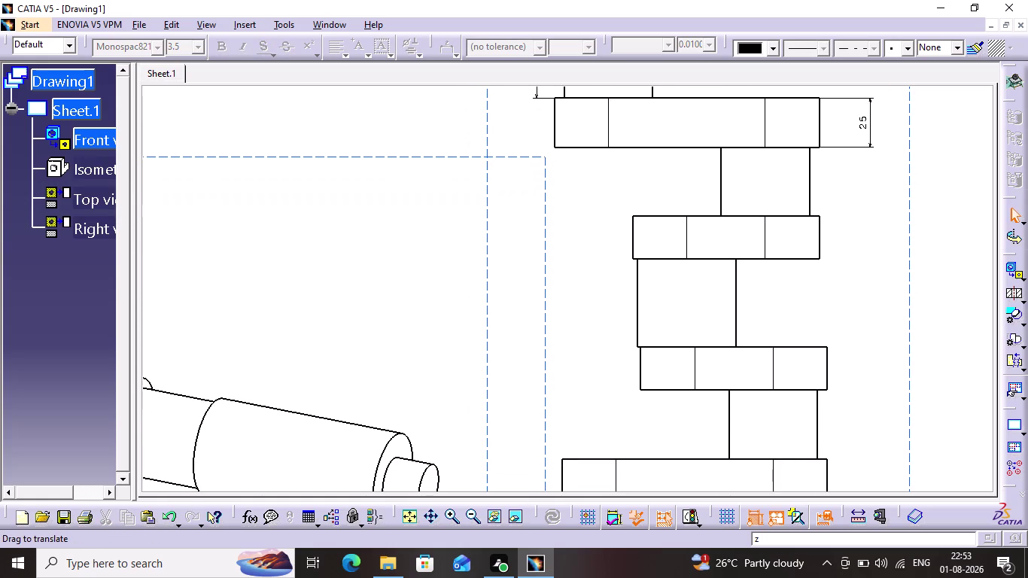
middle_drag(710, 80, 712, 86)
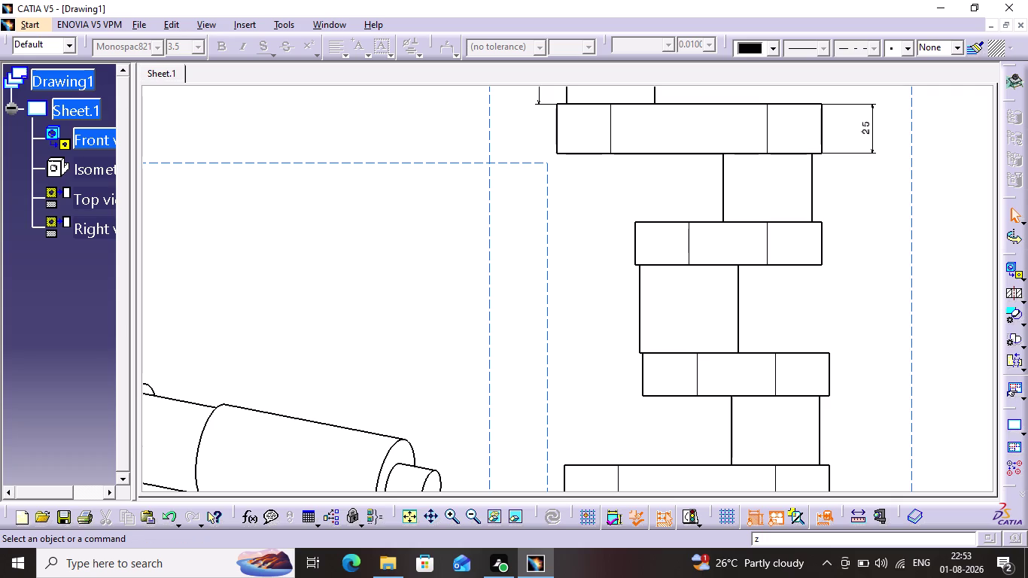
middle_drag(728, 331, 752, 215)
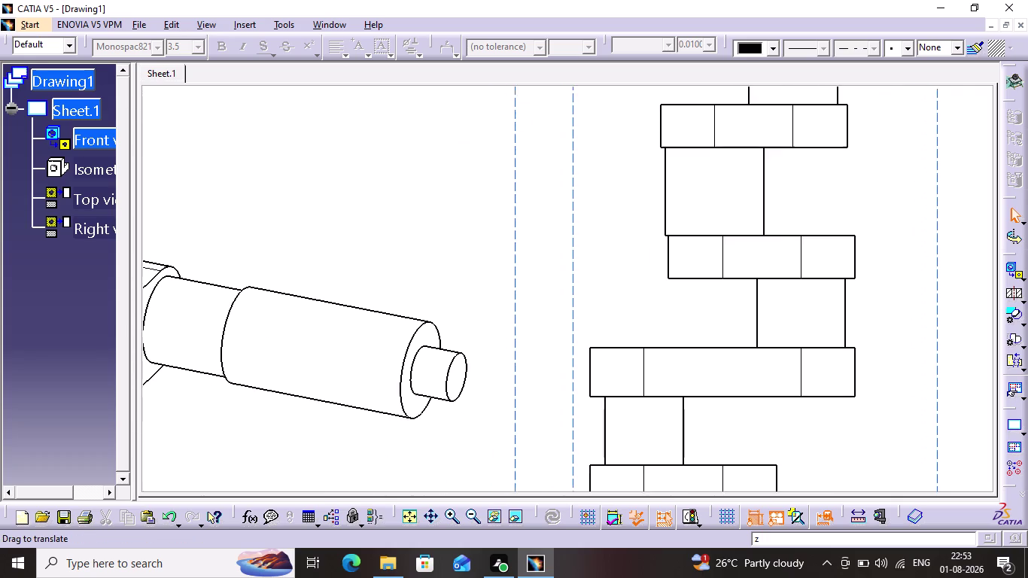
middle_drag(752, 215, 755, 207)
middle_drag(731, 433, 748, 363)
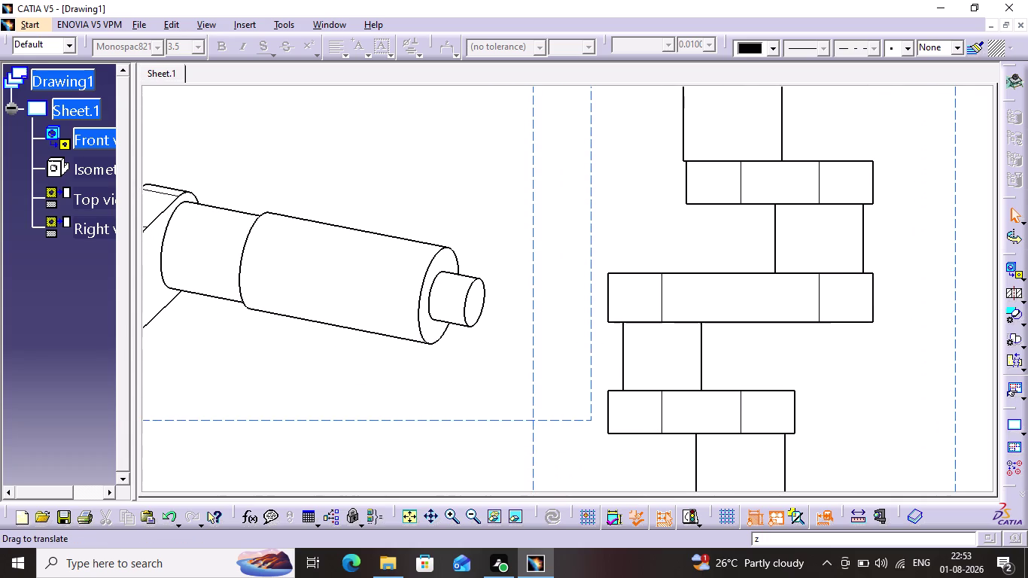
middle_drag(748, 363, 730, 310)
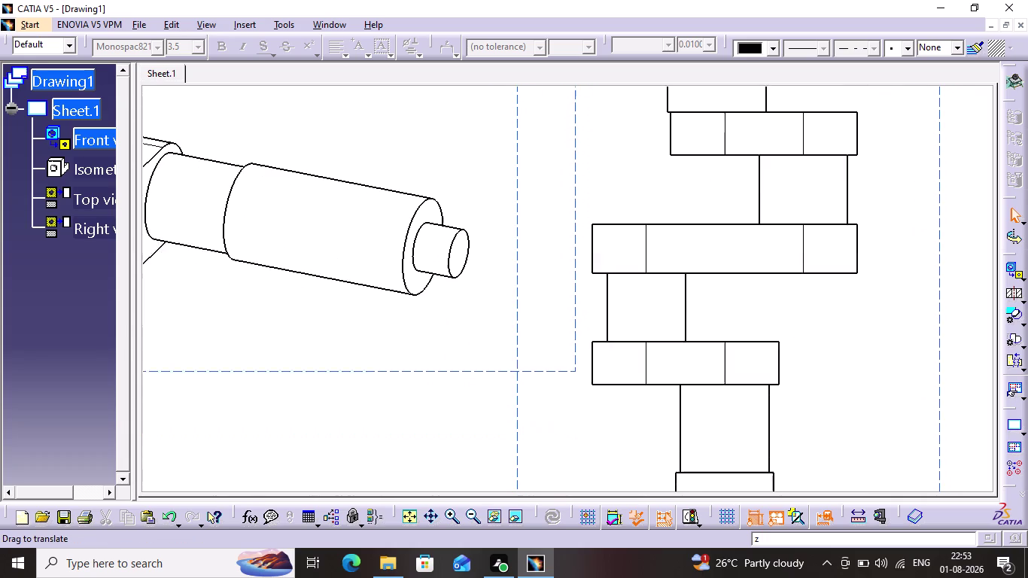
middle_drag(731, 309, 731, 302)
middle_drag(793, 401, 763, 219)
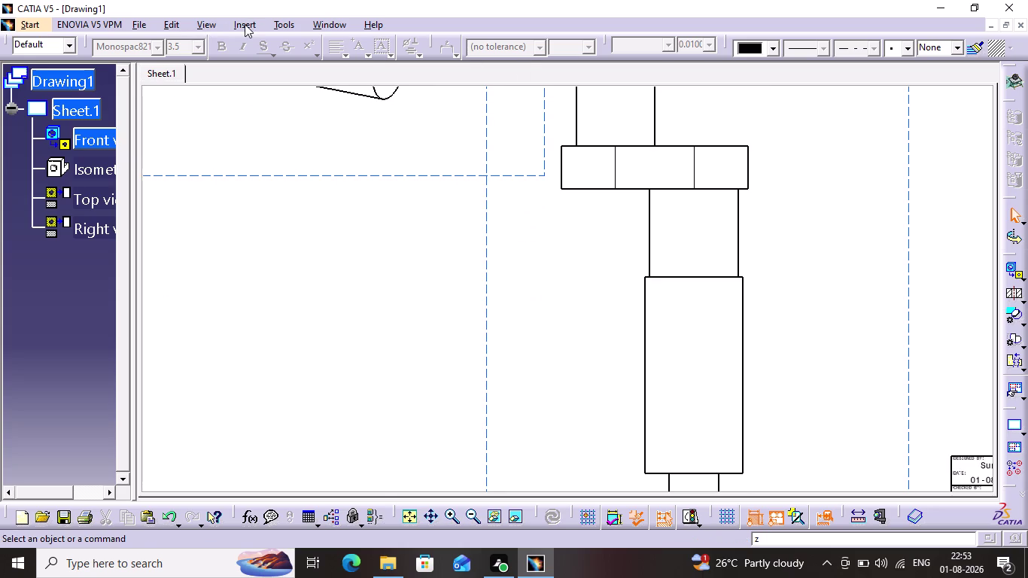
Place a 100 length dimension to the right of the long lower shaft section.
click(245, 24)
click(269, 98)
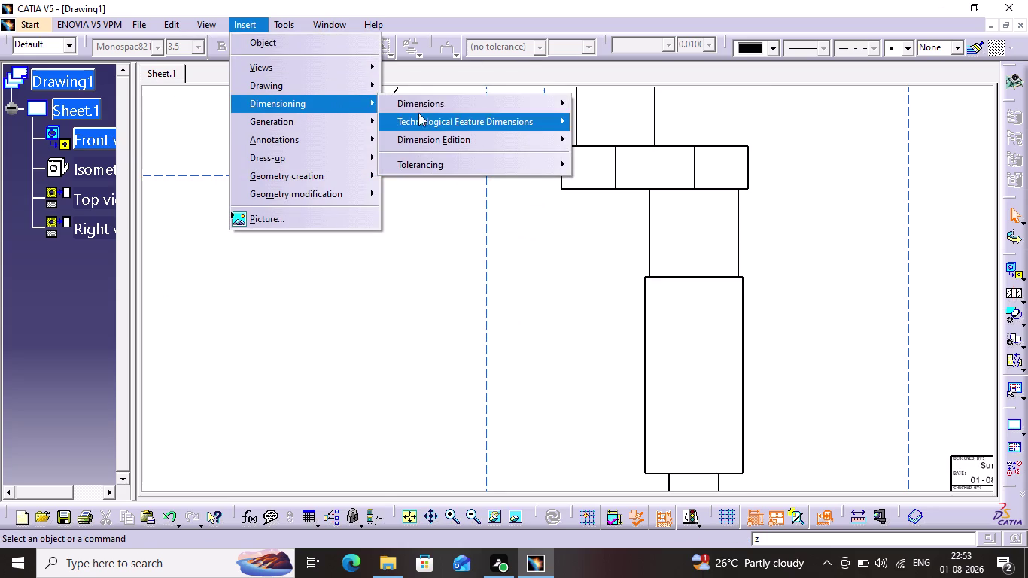
click(421, 105)
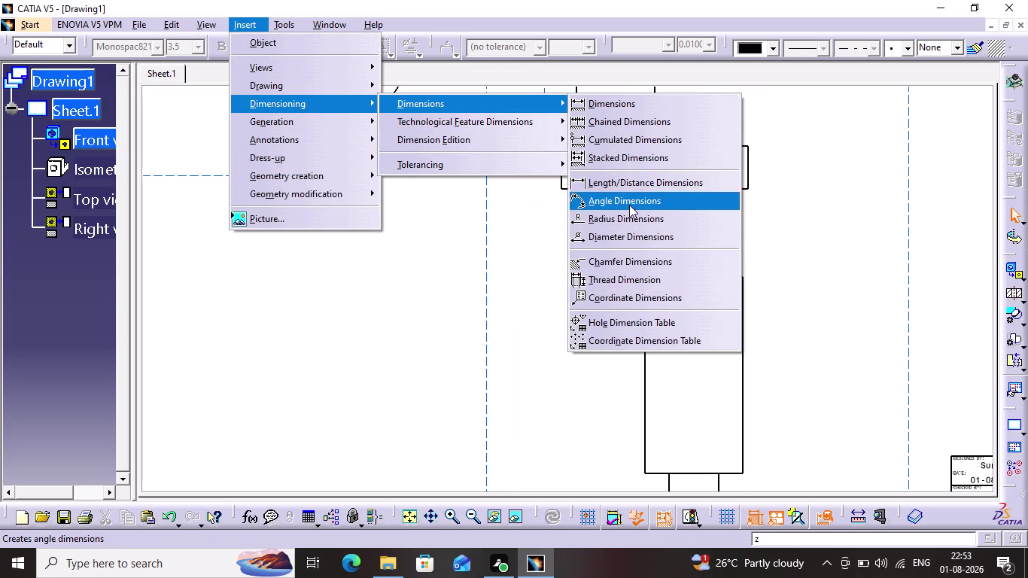
click(626, 109)
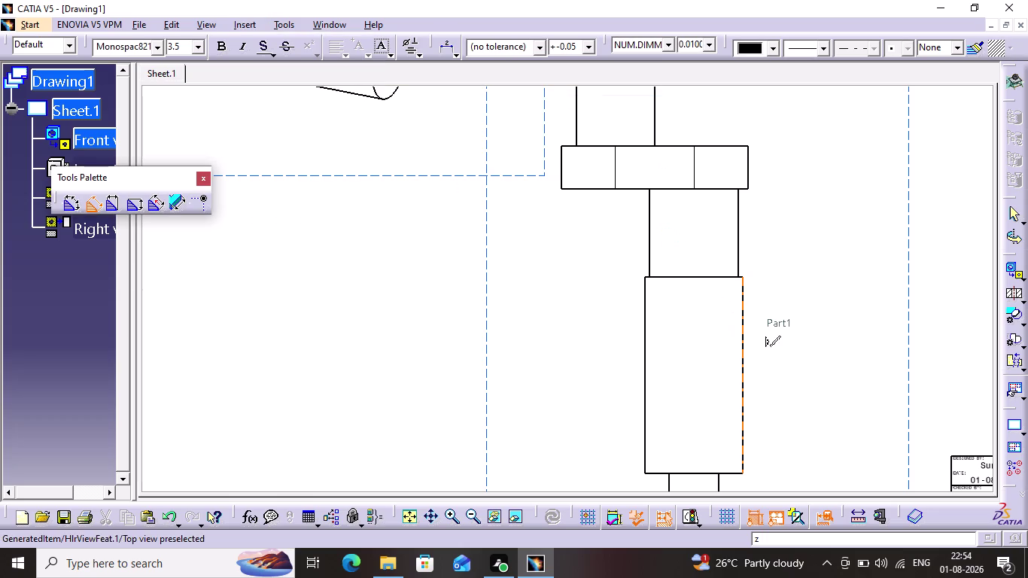
click(744, 330)
click(796, 361)
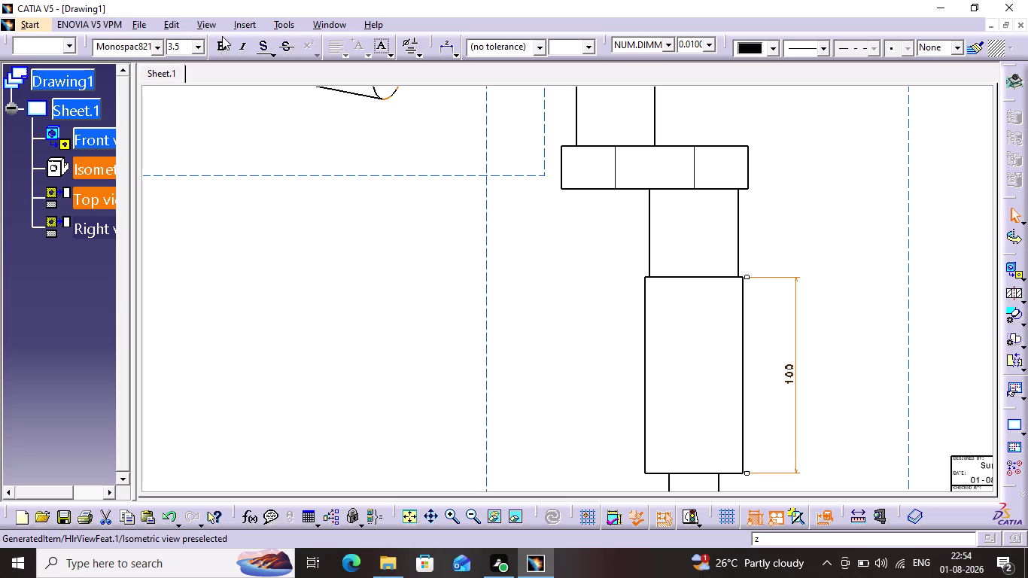
click(243, 24)
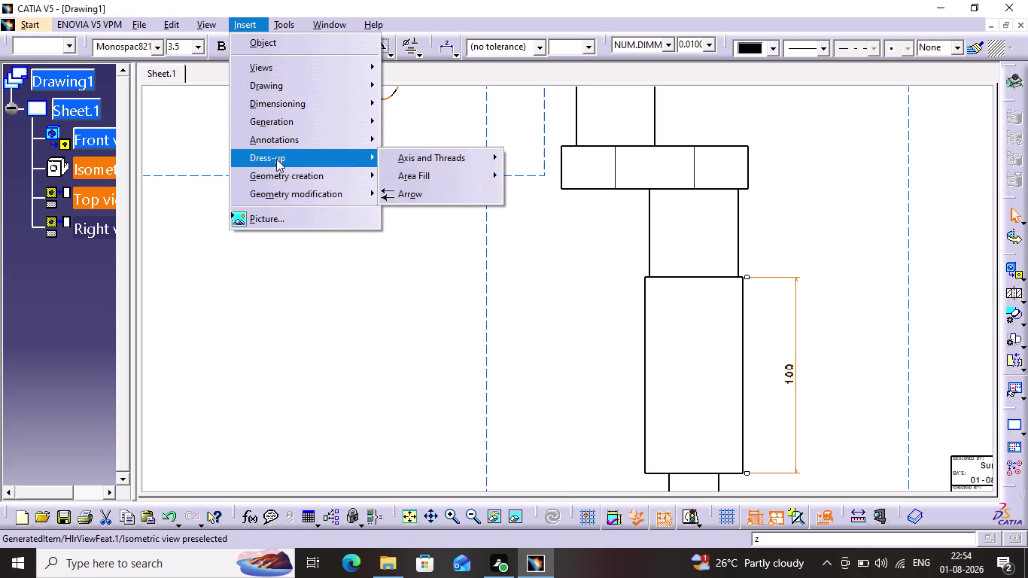
click(295, 97)
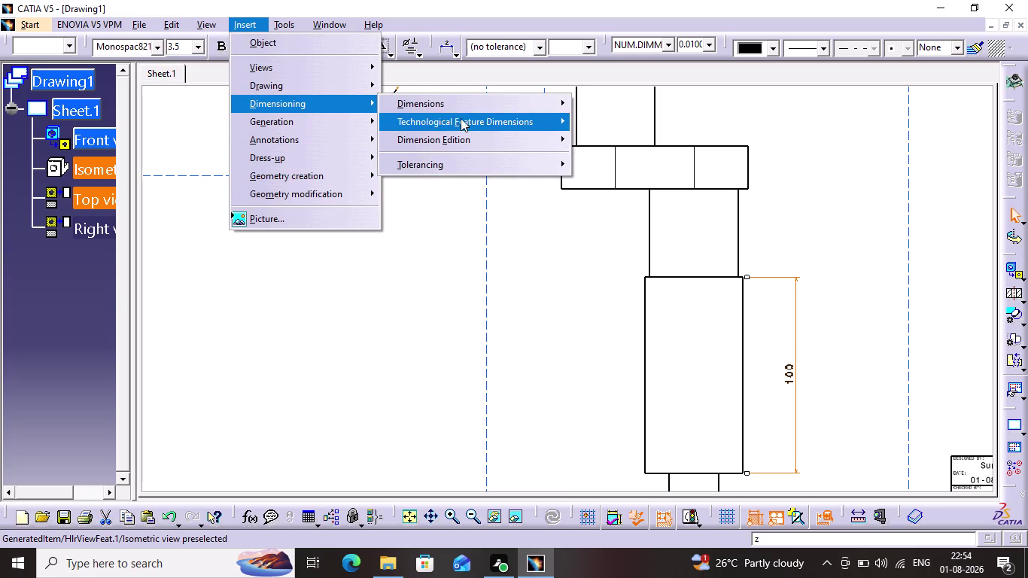
click(457, 111)
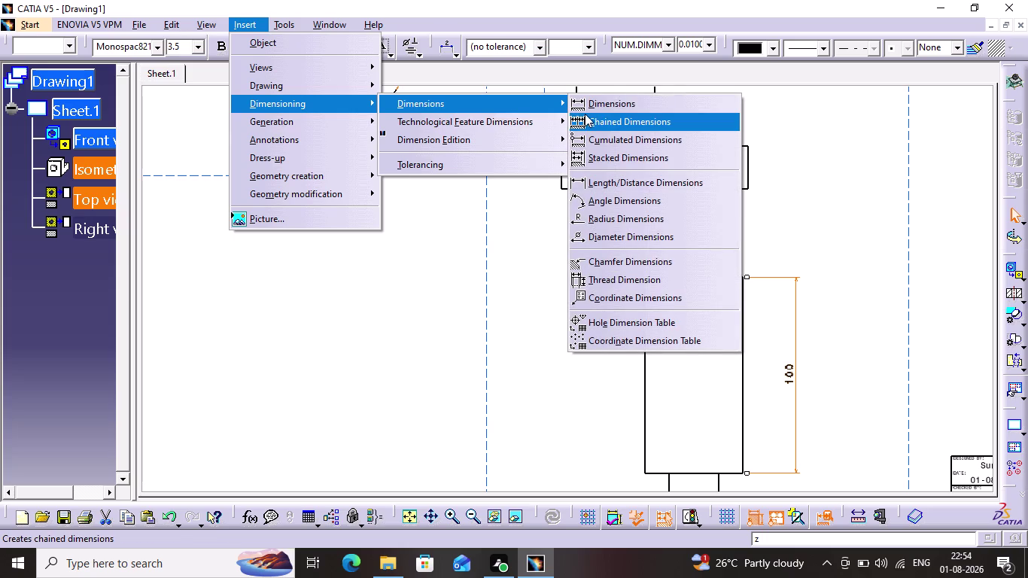
click(601, 106)
scroll(up, 3)
Dimension the 165 overall length of the top view.
middle_drag(654, 219, 673, 126)
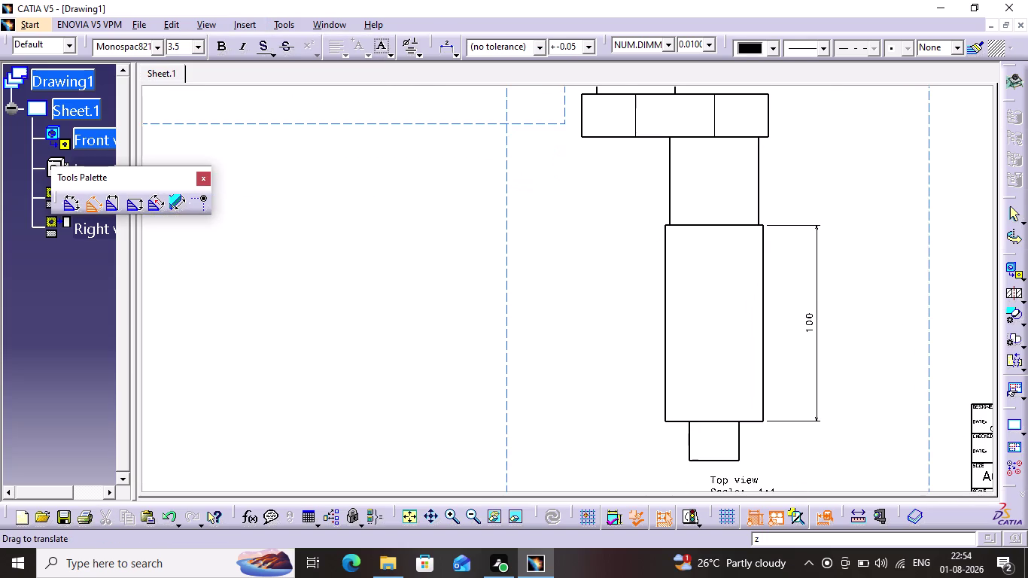
middle_drag(674, 126, 674, 125)
click(705, 458)
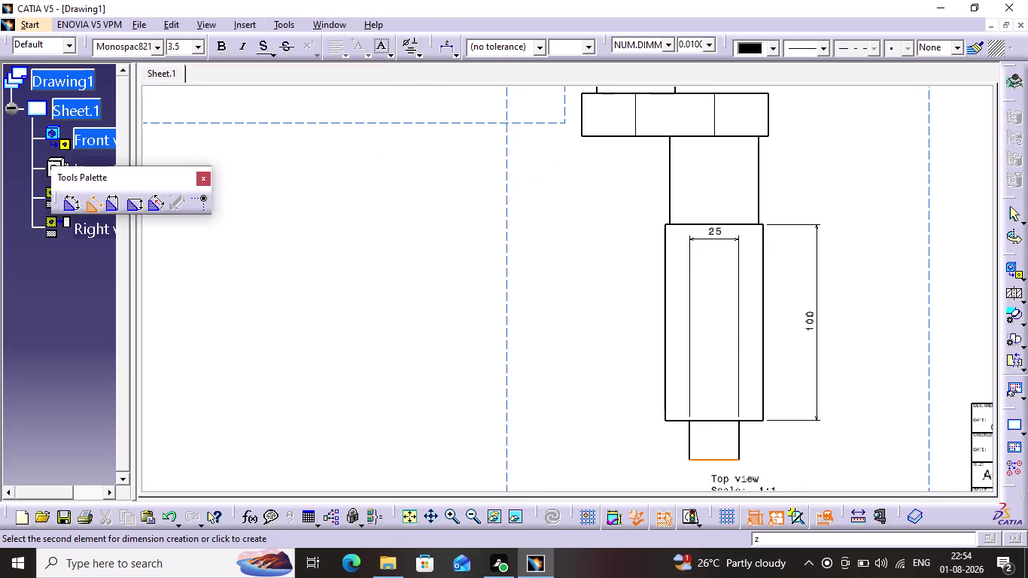
click(696, 134)
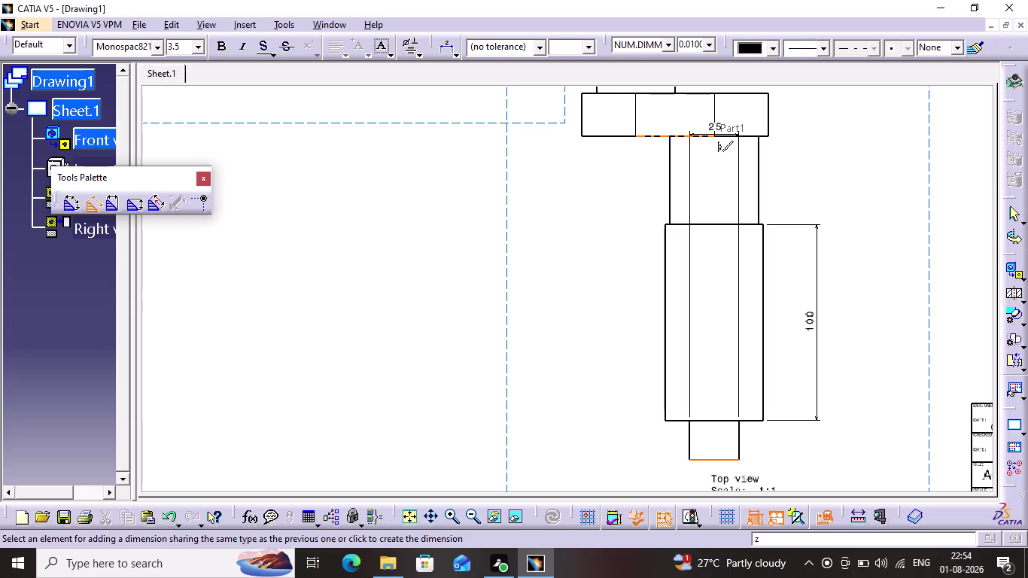
click(612, 220)
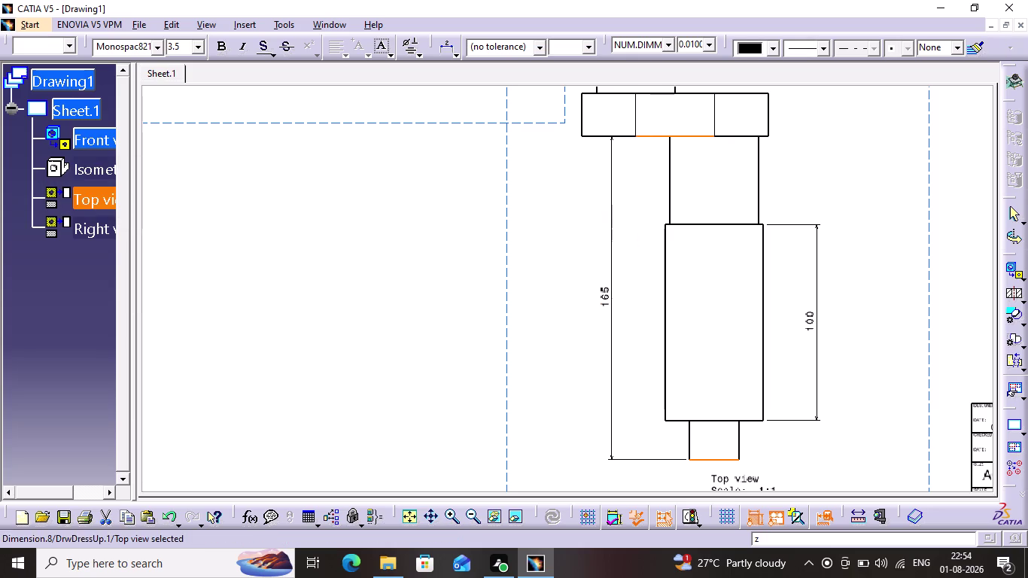
Add the 20 length dimension on the bottom end stub via Insert > Dimensioning.
click(628, 237)
click(253, 19)
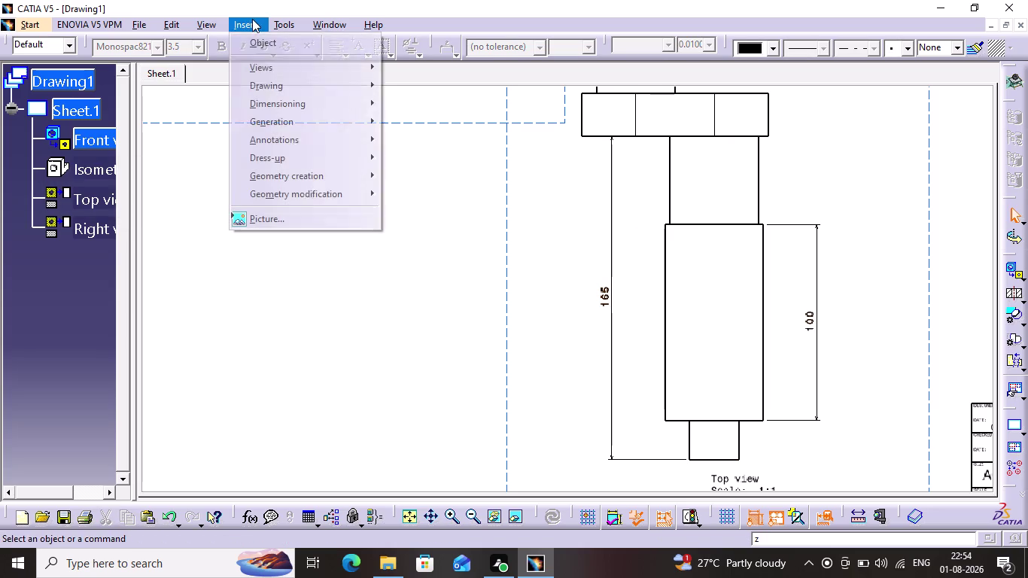
click(282, 103)
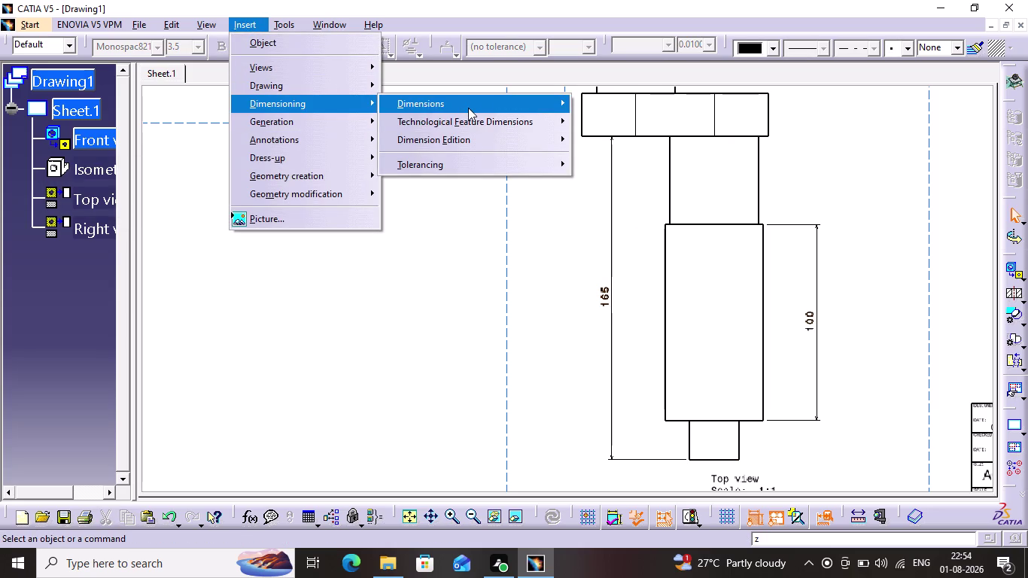
click(468, 108)
click(633, 110)
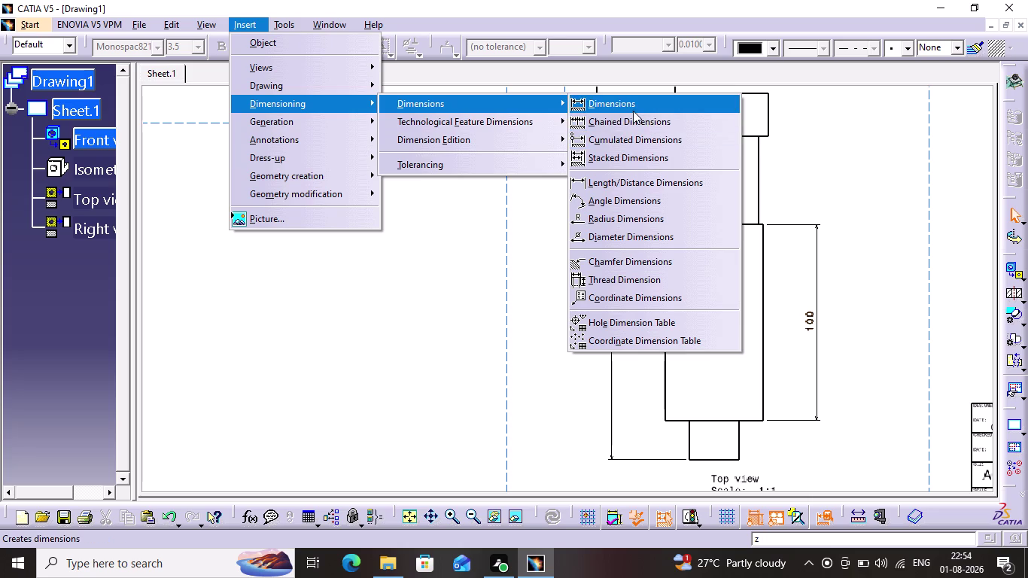
click(741, 446)
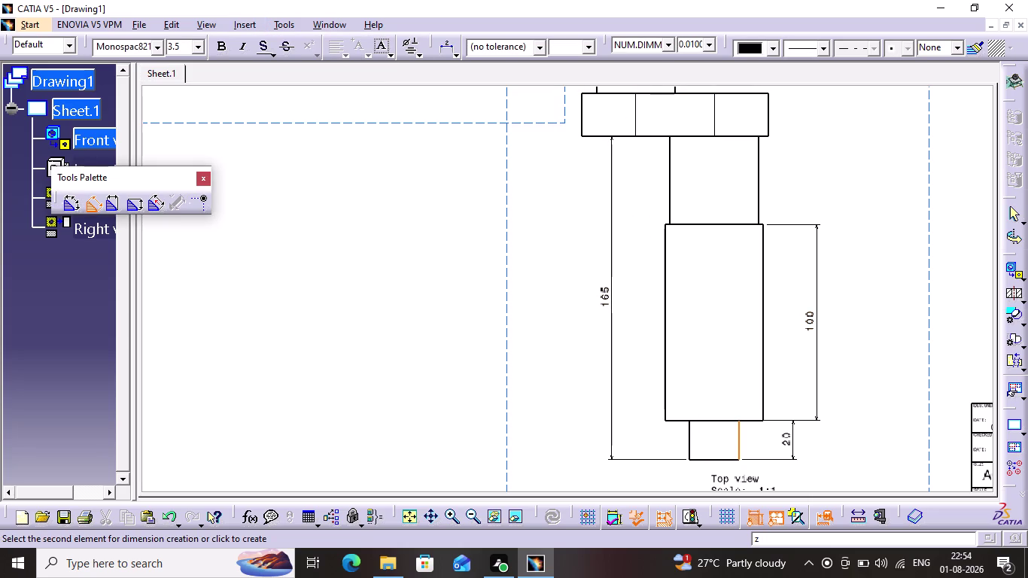
click(819, 449)
click(836, 432)
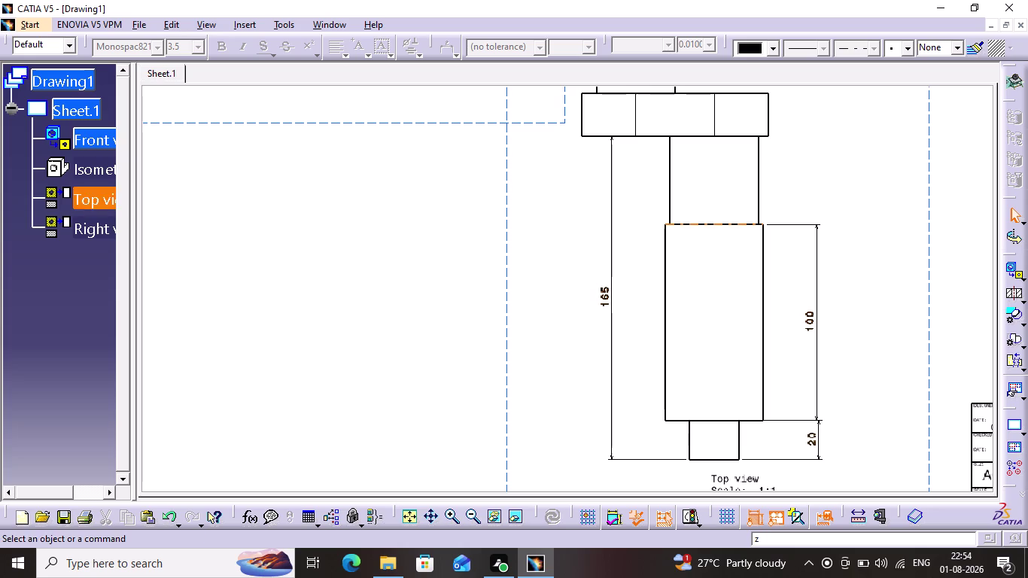
middle_drag(739, 210, 740, 385)
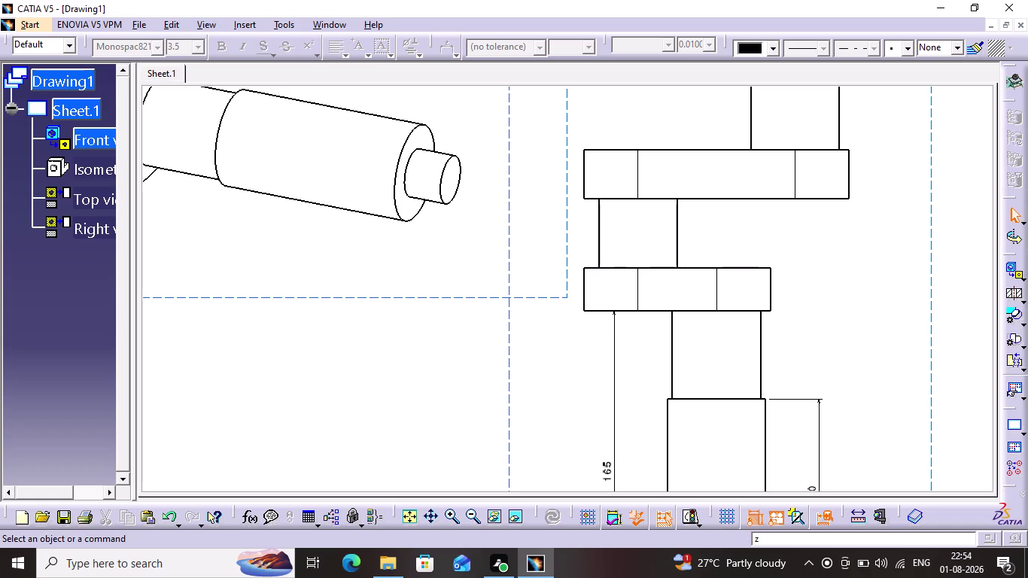
middle_drag(656, 171, 784, 309)
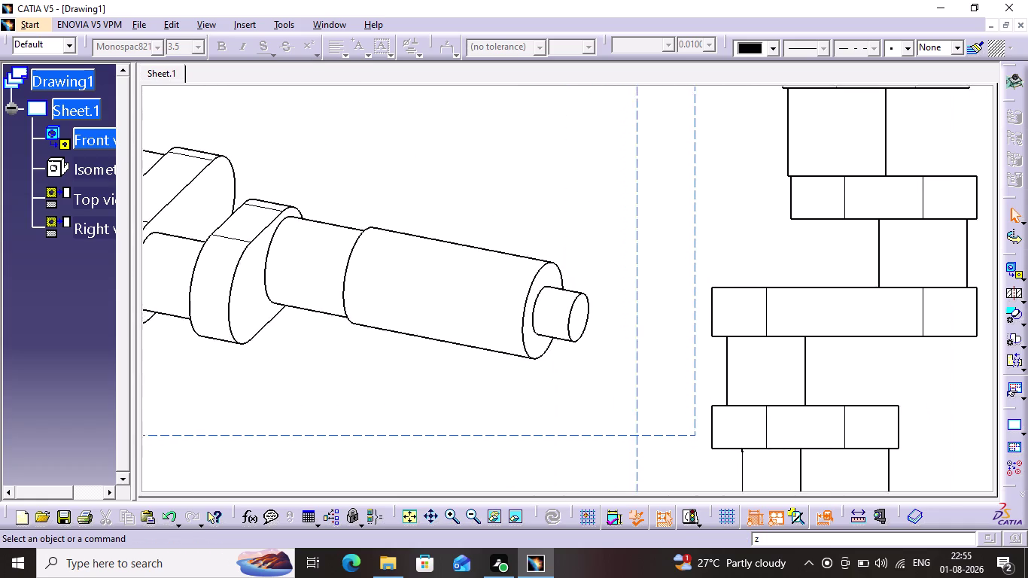
middle_drag(784, 309, 689, 417)
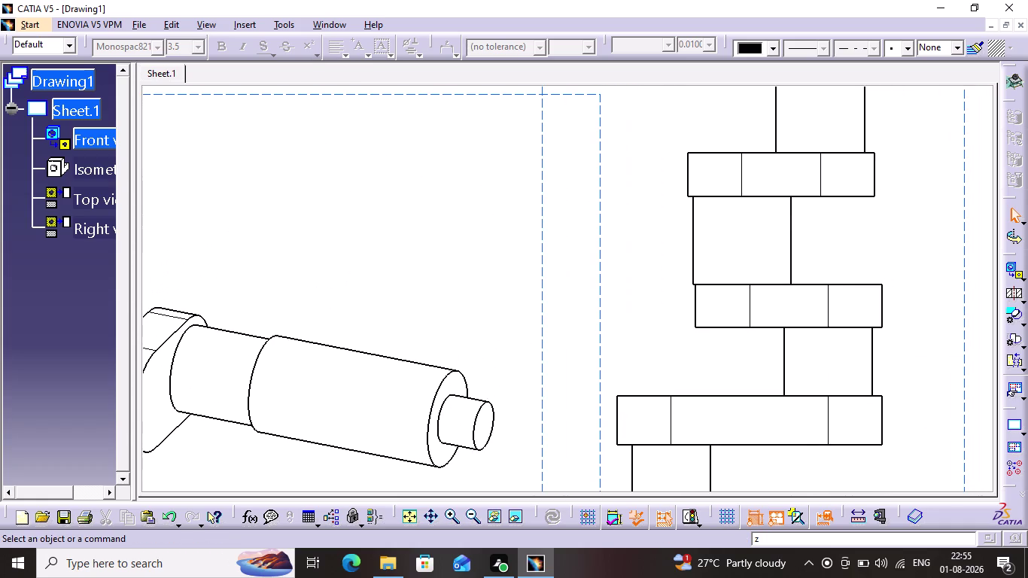
middle_drag(640, 263, 742, 490)
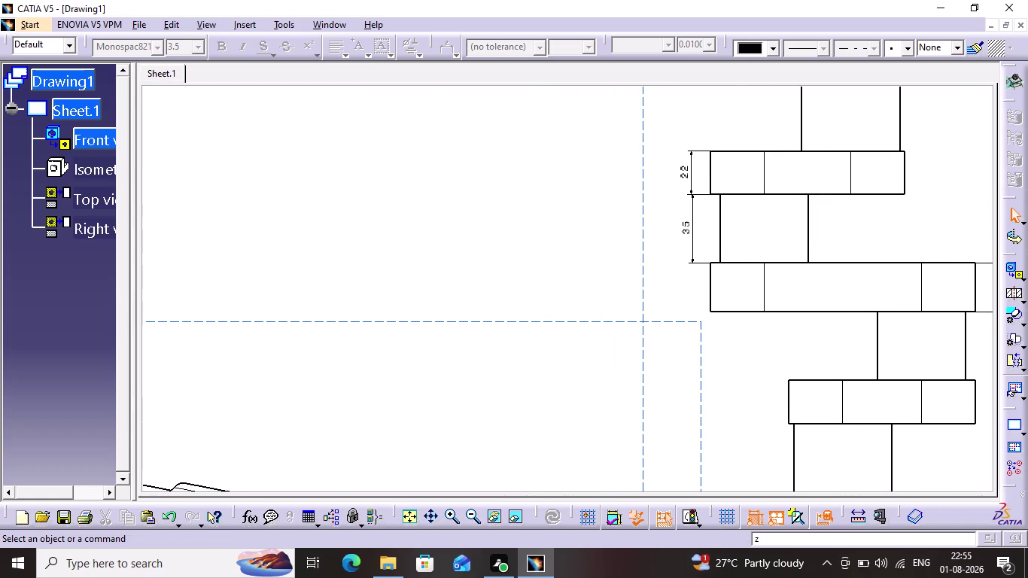
middle_drag(740, 349, 608, 208)
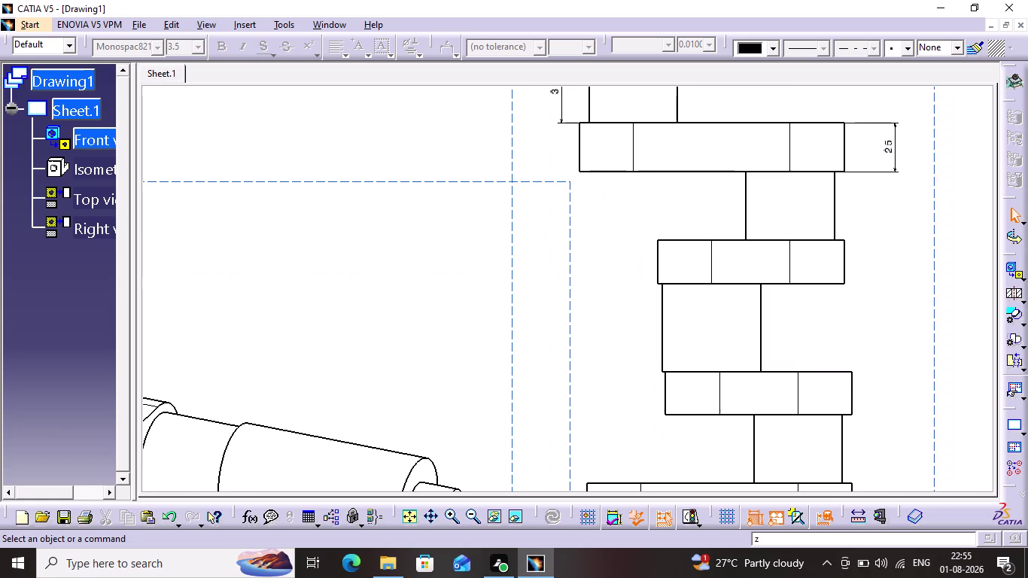
key(ctrl+s)
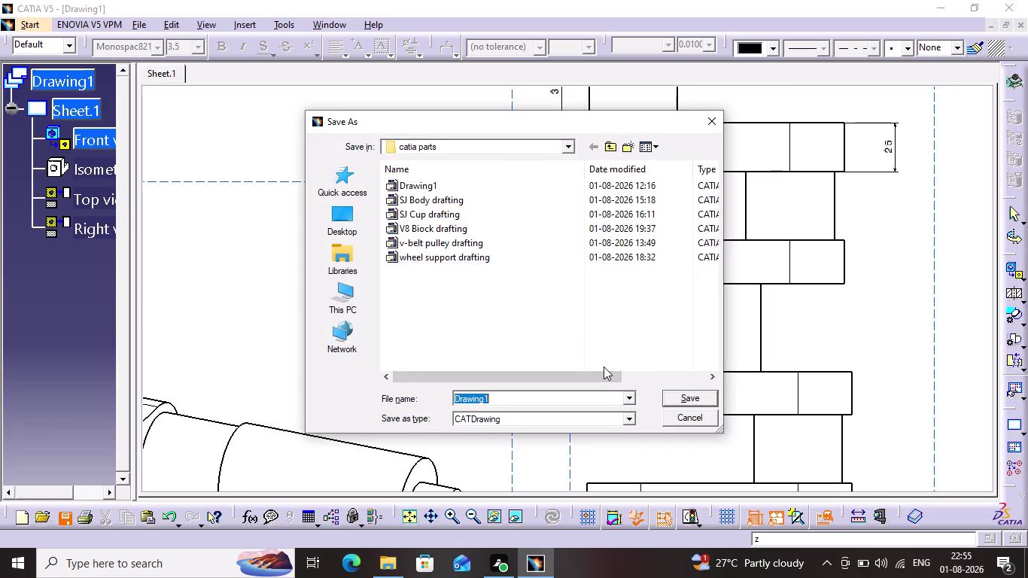
Name the CATDrawing 'Crank Shaft drafting' and confirm the save.
key(shift+c)
text(ra)
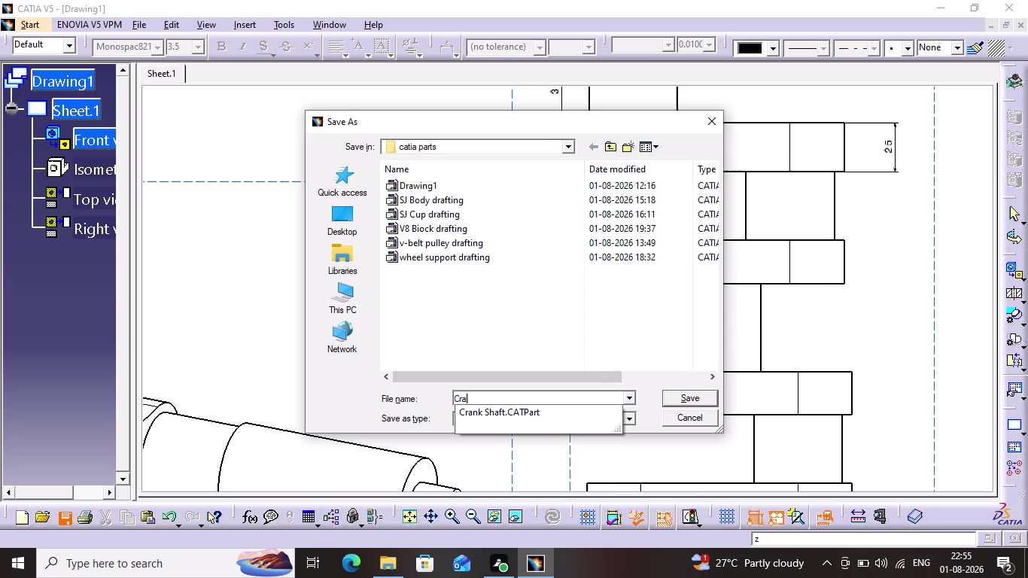
text(nk)
key(space)
key(shift+s)
text(haft)
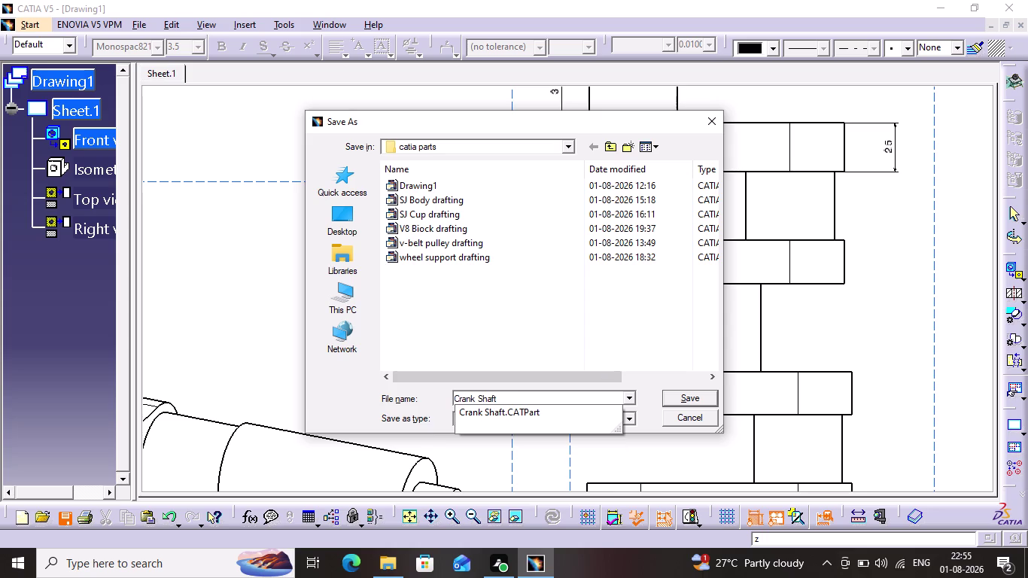
key(space)
text(d)
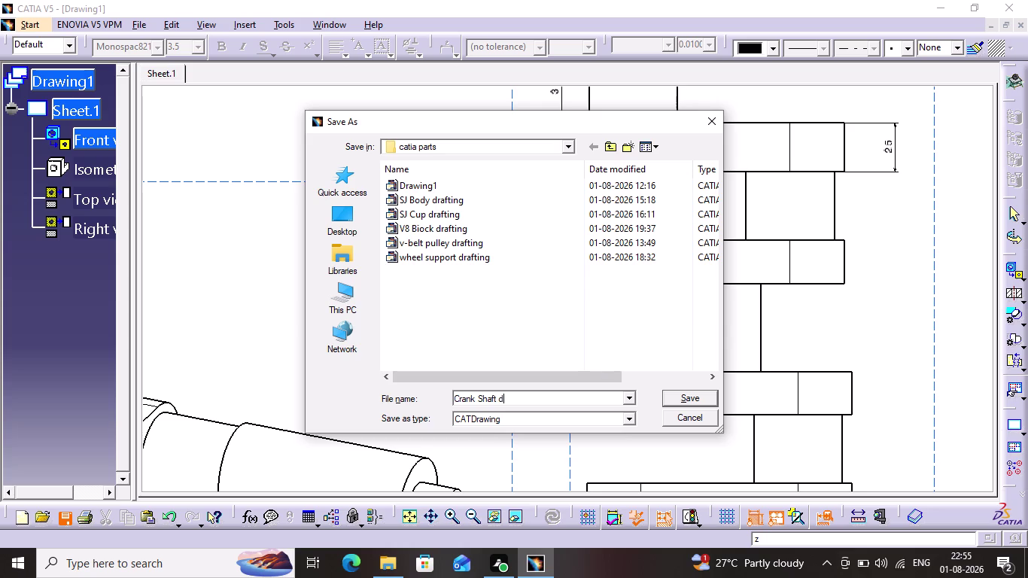
text(r)
text(af)
text(tin)
key(g)
key(Return)
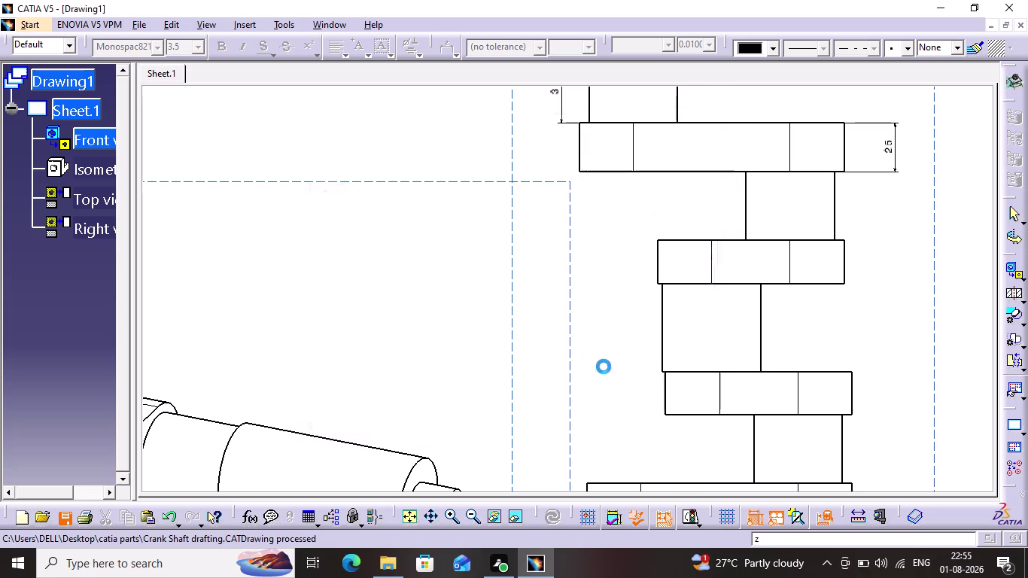
click(597, 375)
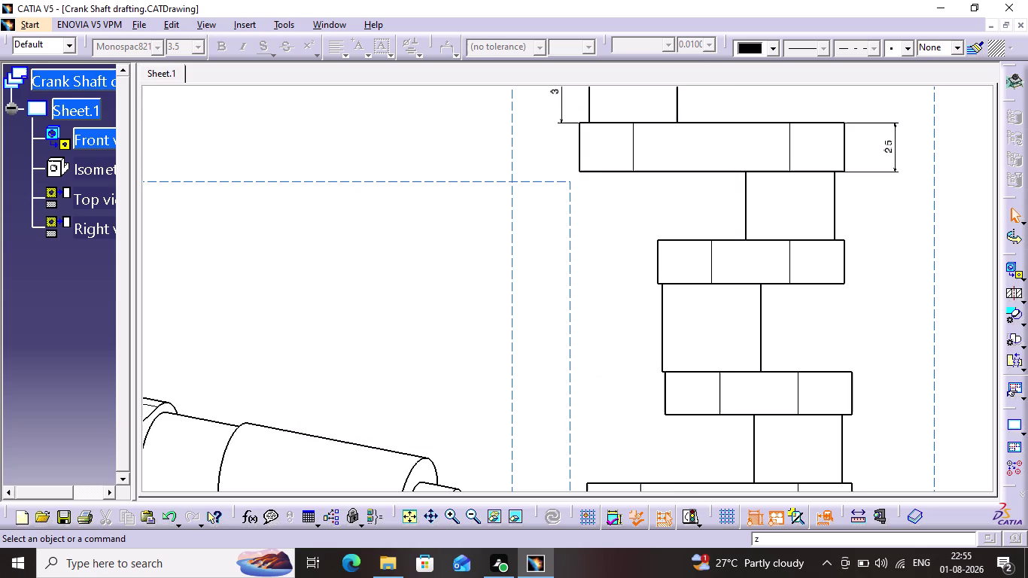
Fit all the crank shaft sheet's views into the window.
click(967, 333)
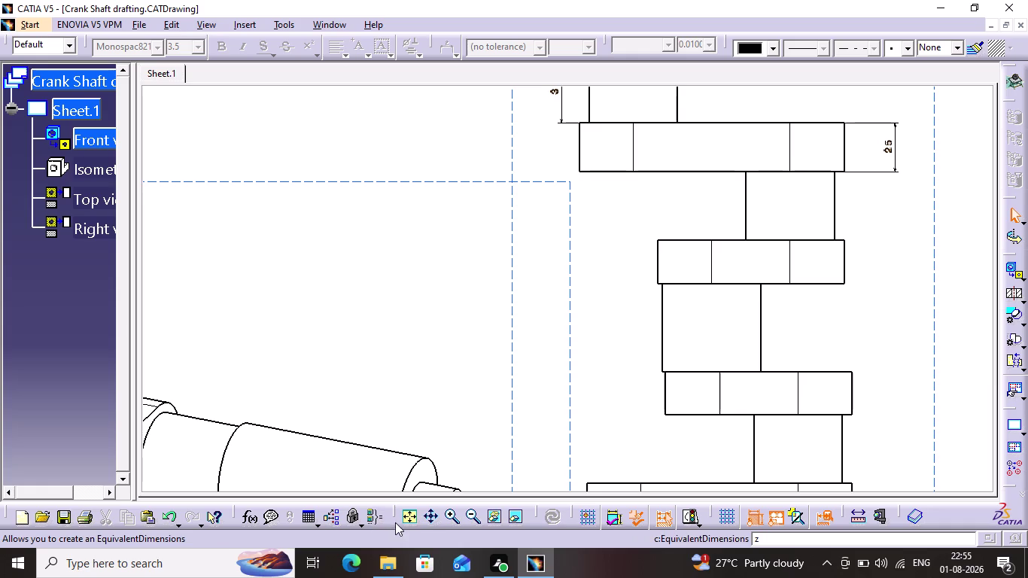
click(416, 519)
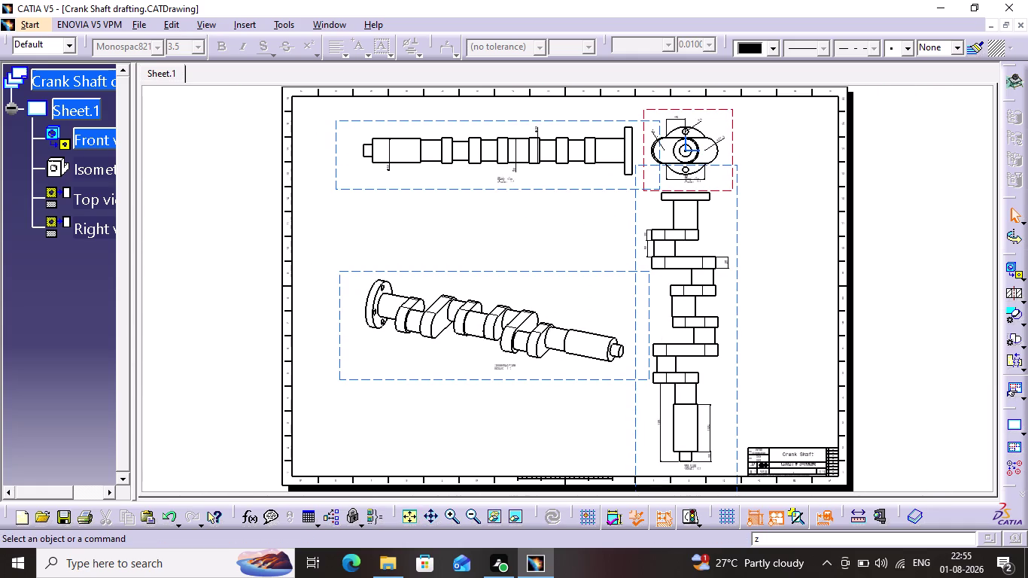
key(ctrl+p)
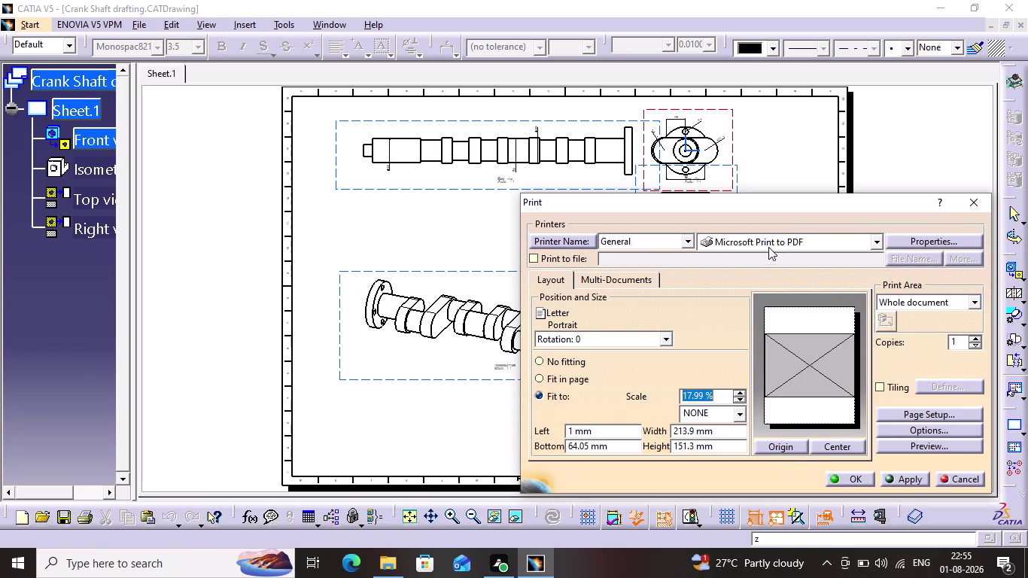
Print the drawing to Microsoft Print to PDF as 'Crank Shaft pdf'.
click(872, 476)
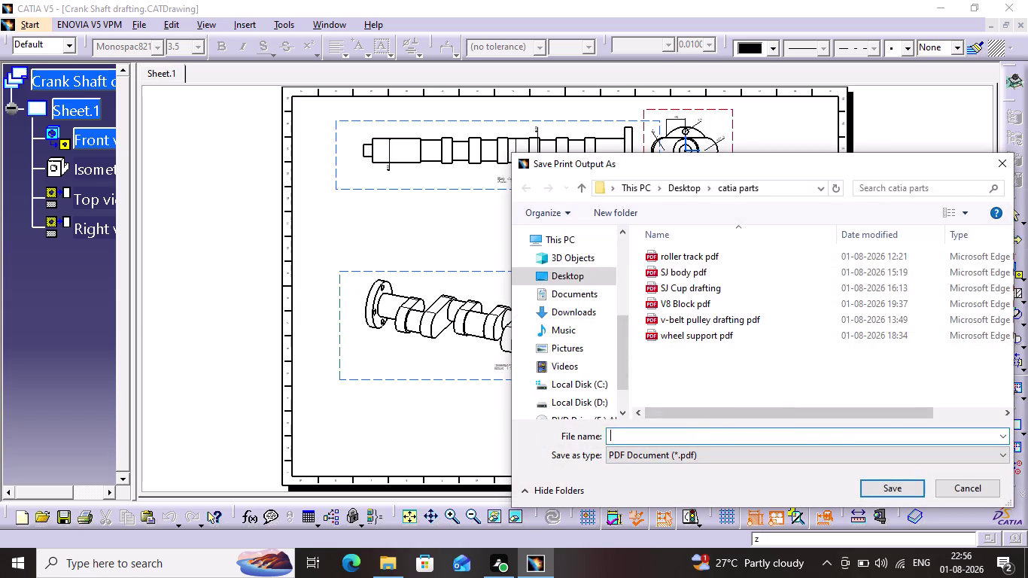
click(720, 438)
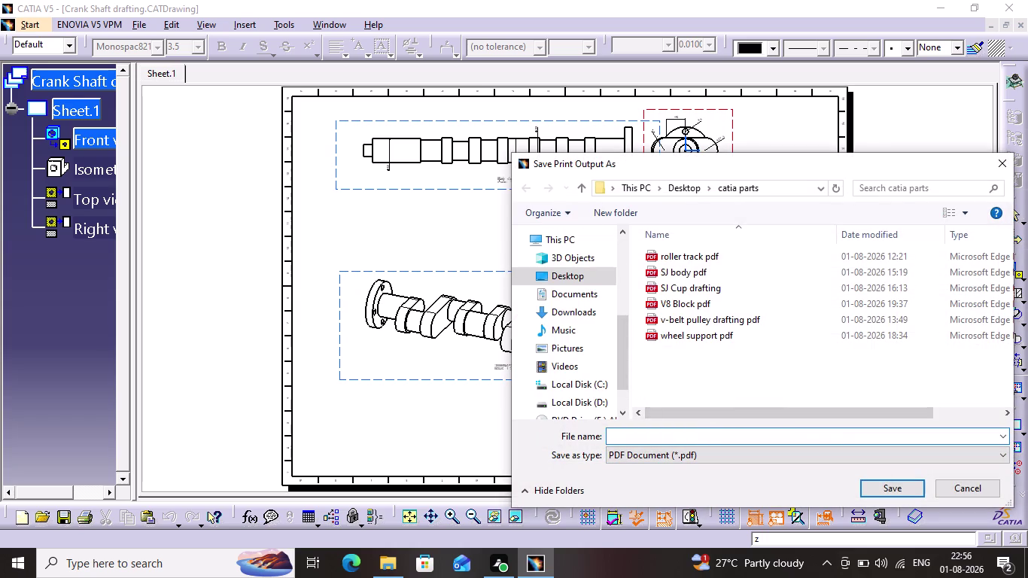
text(Cran)
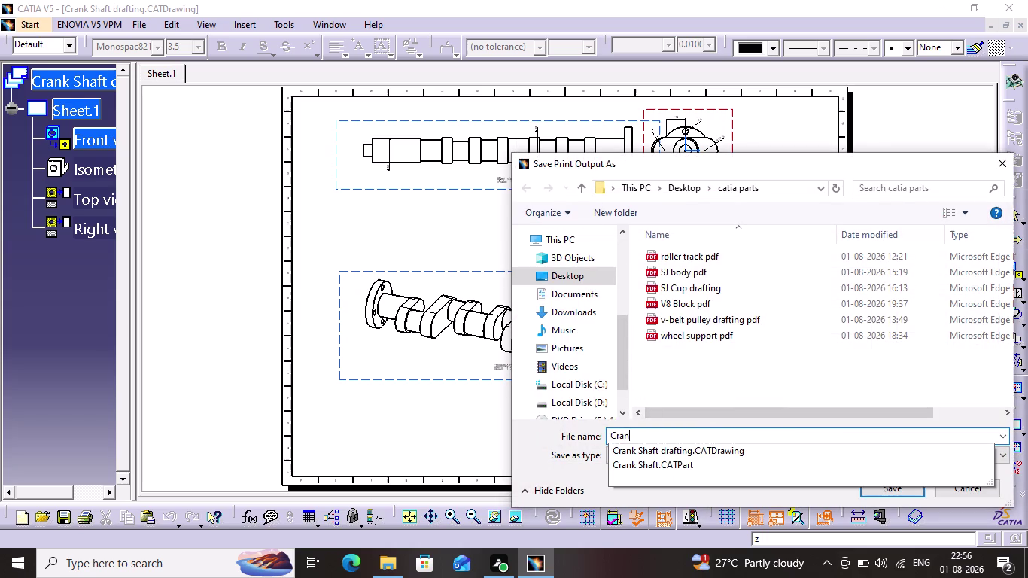
text(k)
key(space)
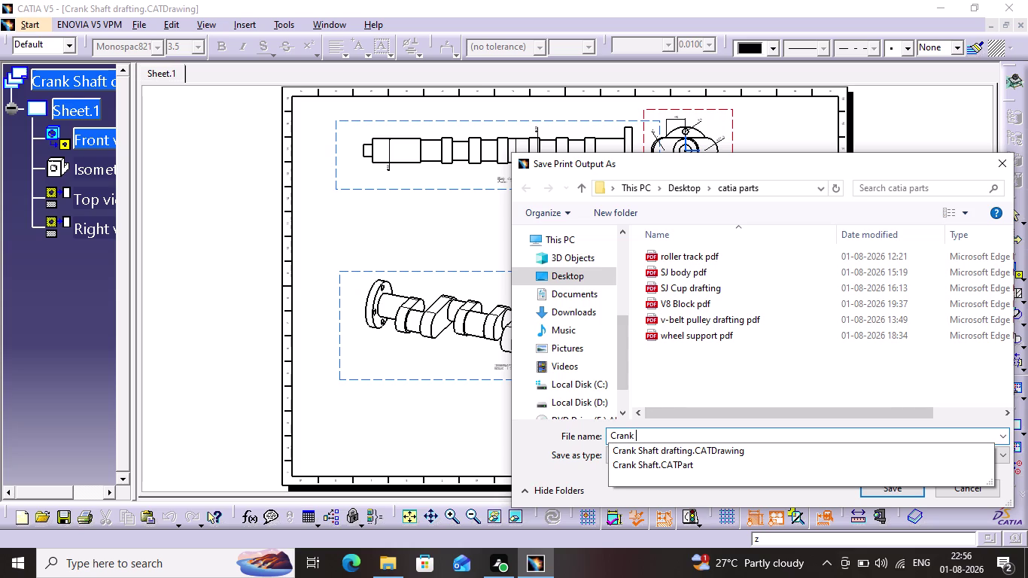
text(Shaf)
key(t)
key(space)
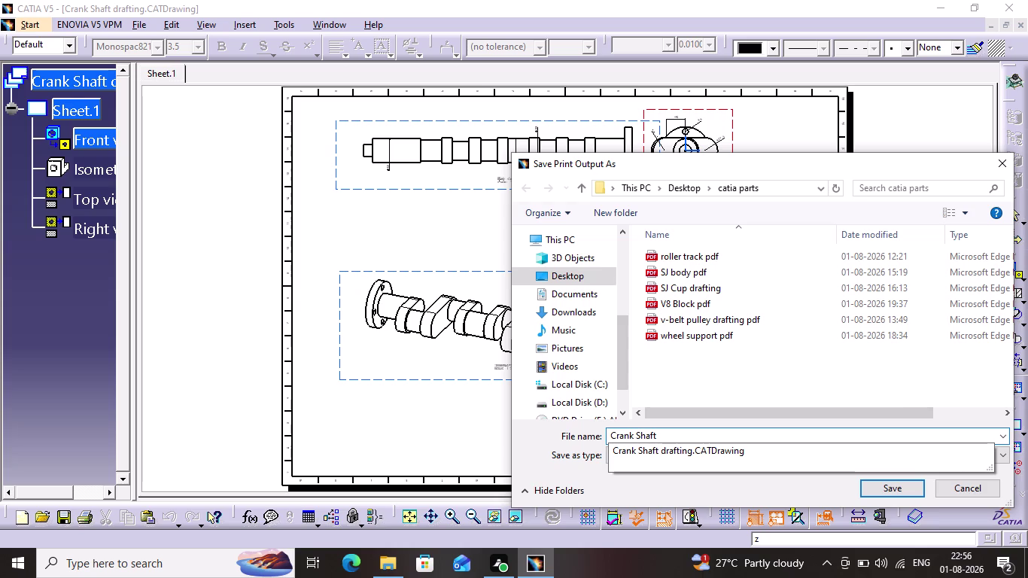
text(pd)
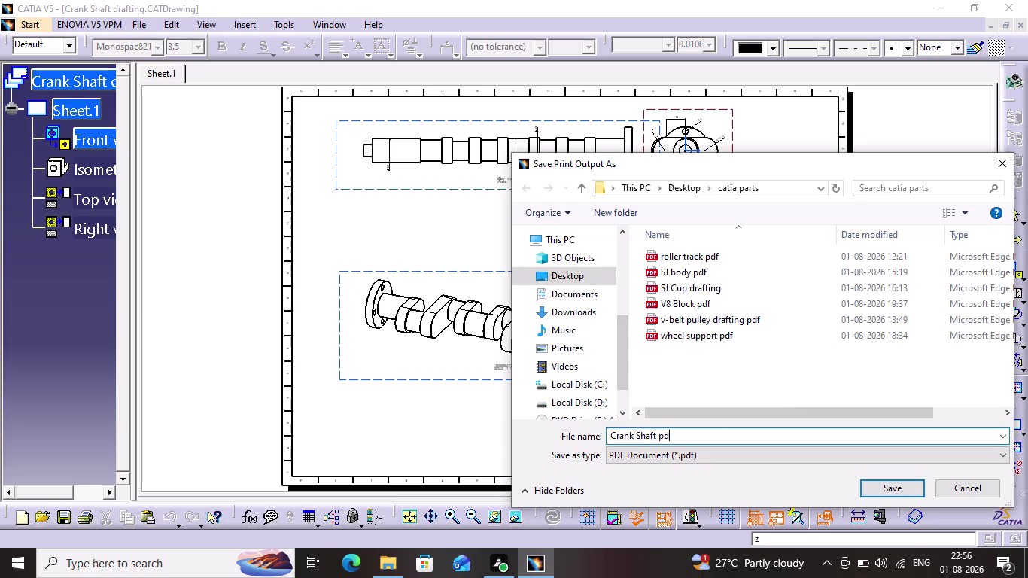
text(f)
key(Return)
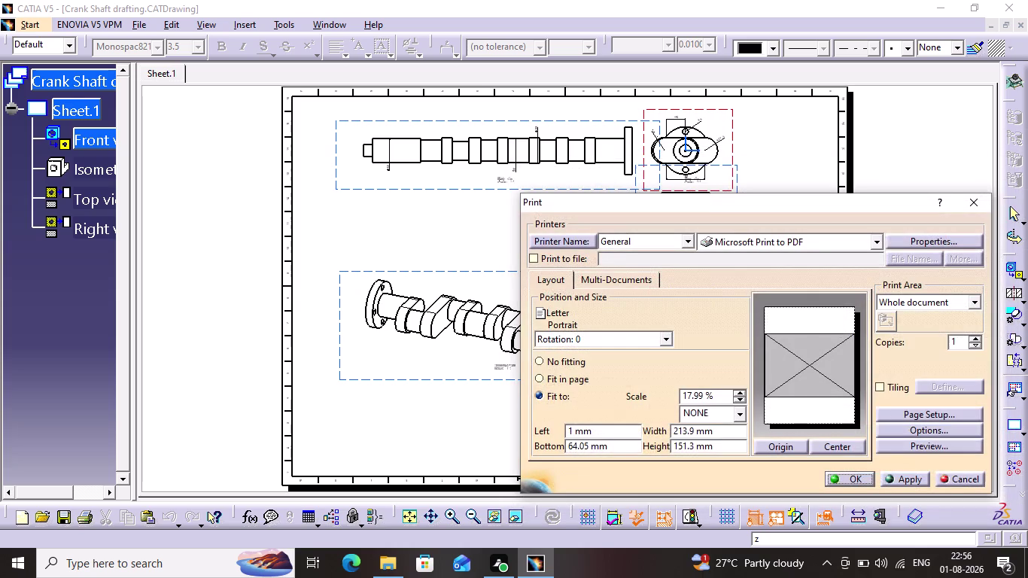